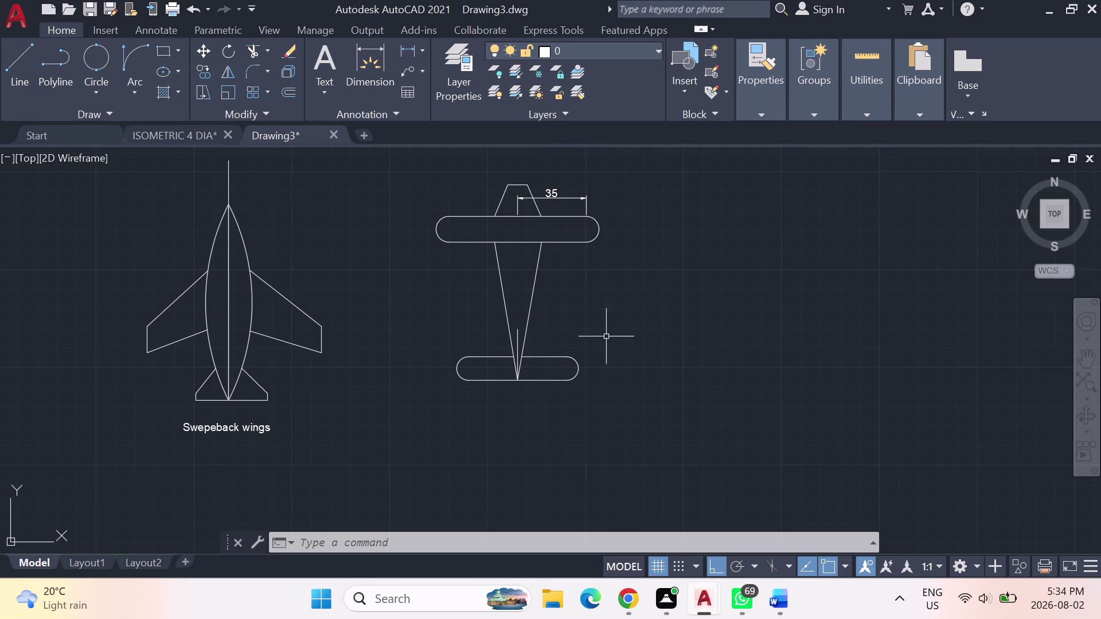
Type the multiline text 'Straight leading and trailing edges' in a box below the second aircraft.
click(322, 48)
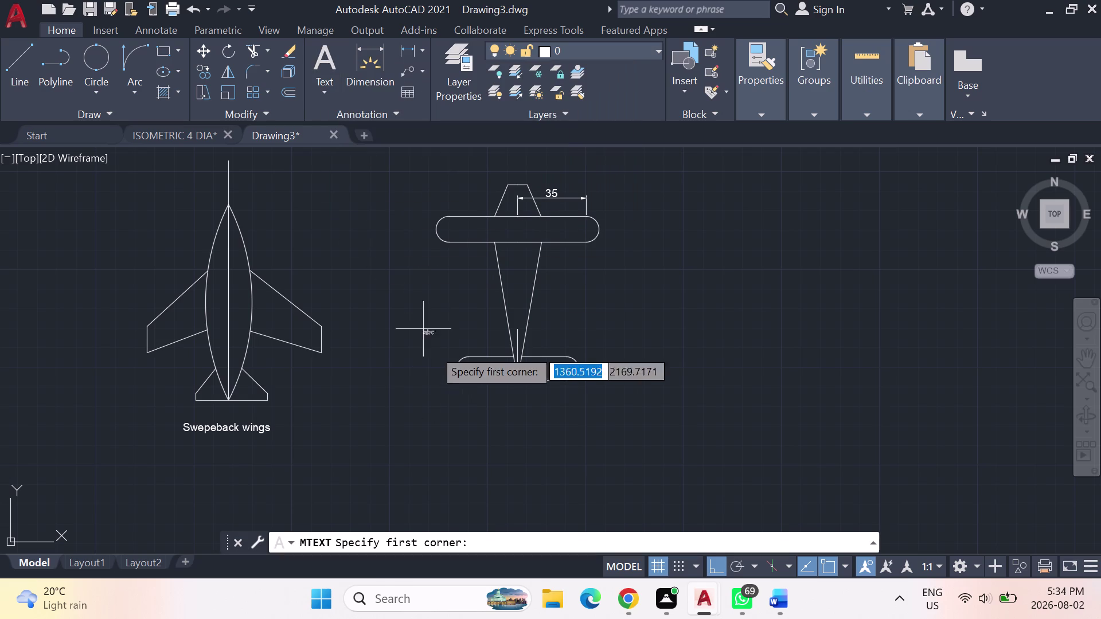
click(448, 398)
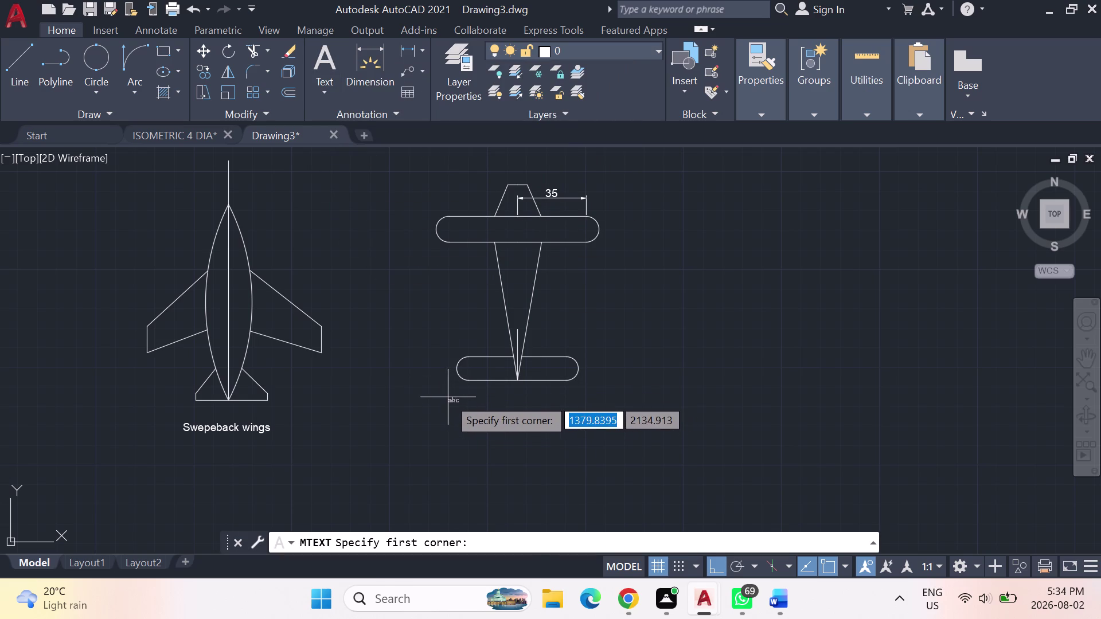
click(605, 438)
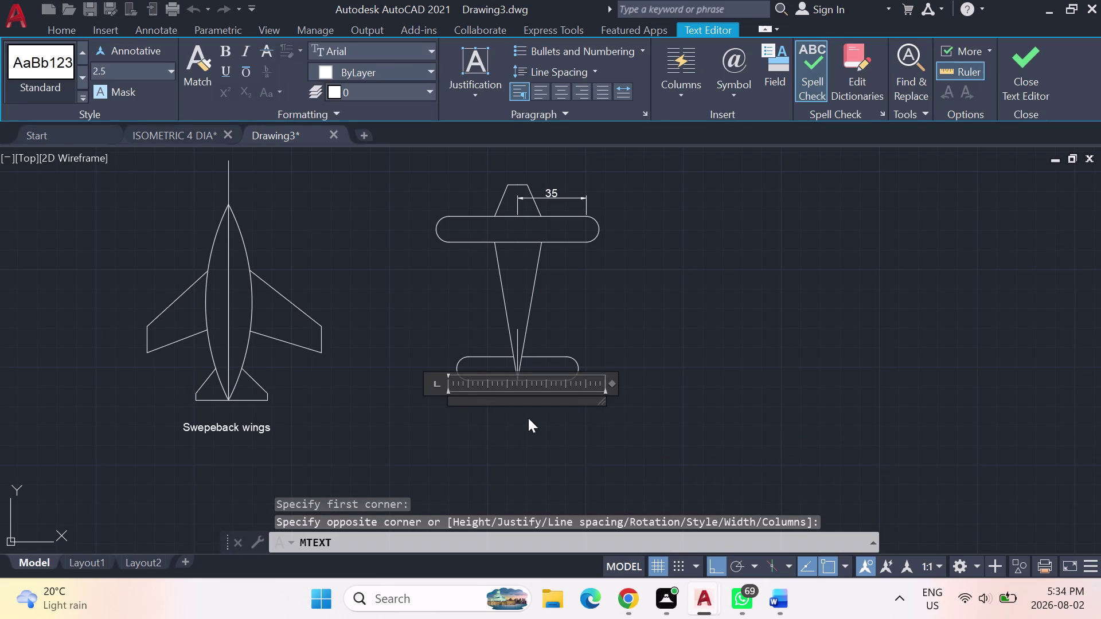
text(trai)
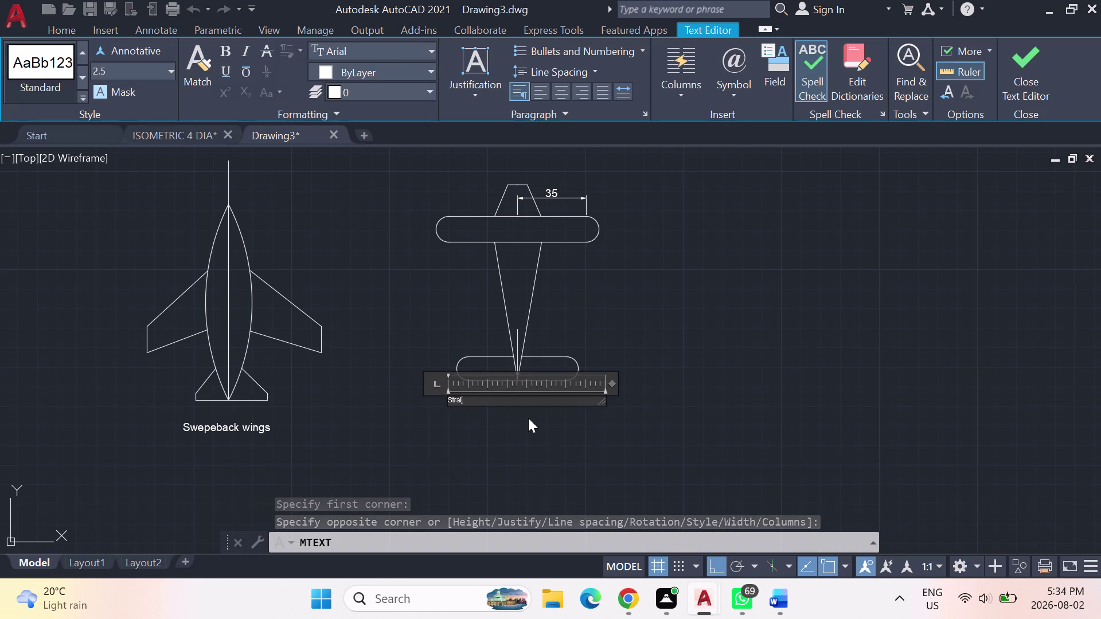
text(ght)
key(space)
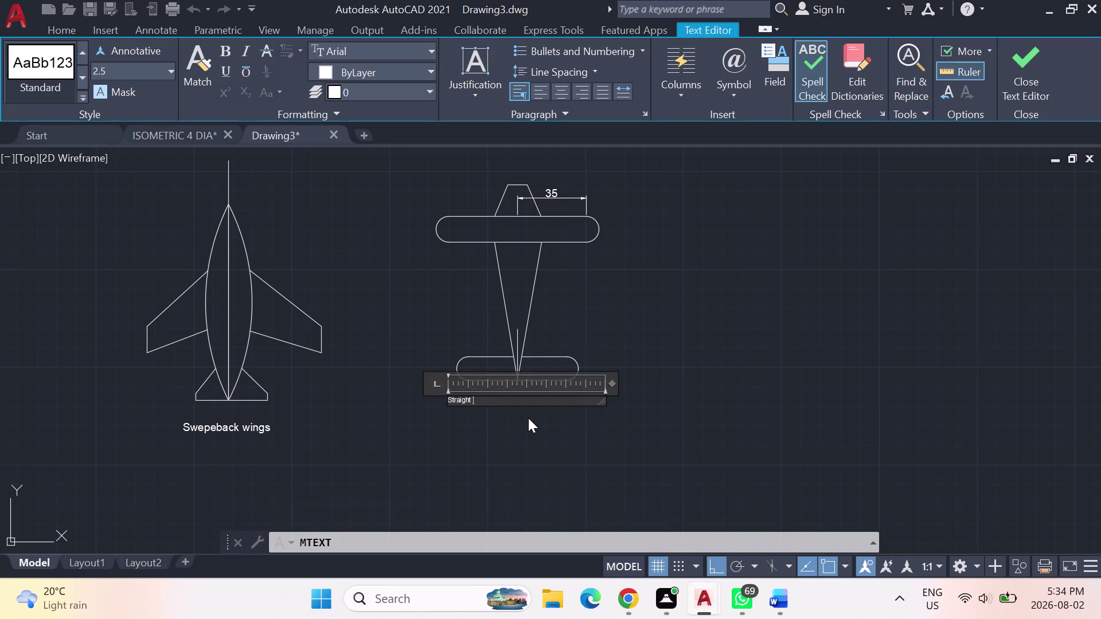
text(ledu)
key(BackSpace)
text(ing)
key(space)
key(BackSpace)
key(BackSpace)
key(BackSpace)
key(BackSpace)
key(BackSpace)
text(ading a)
text(nd)
key(space)
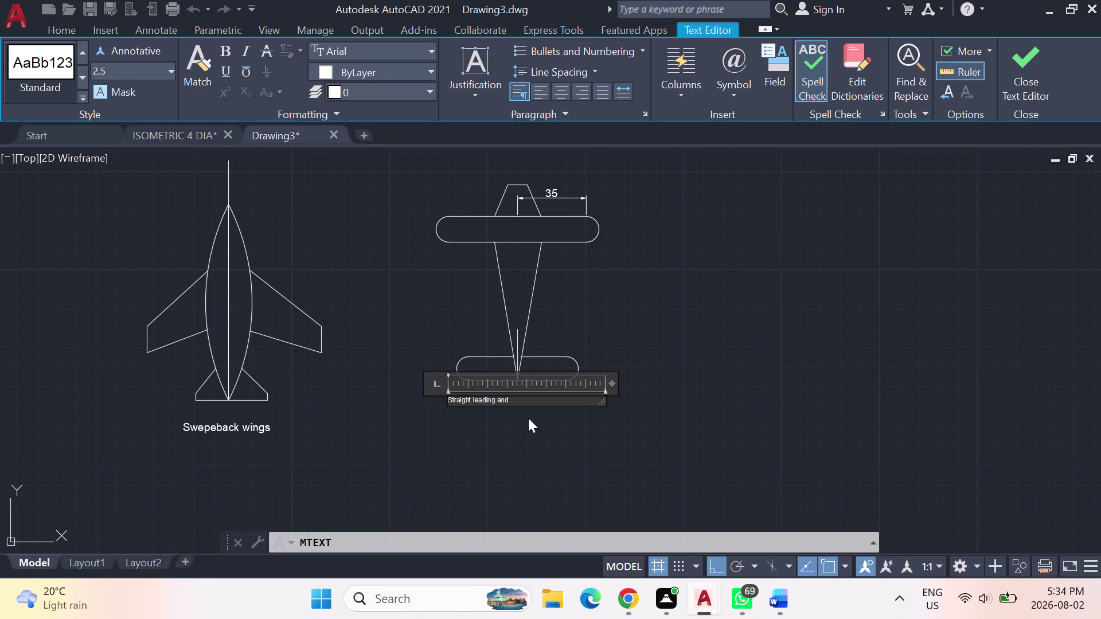
text(traili)
text(ng edge)
text(s)
key(Return)
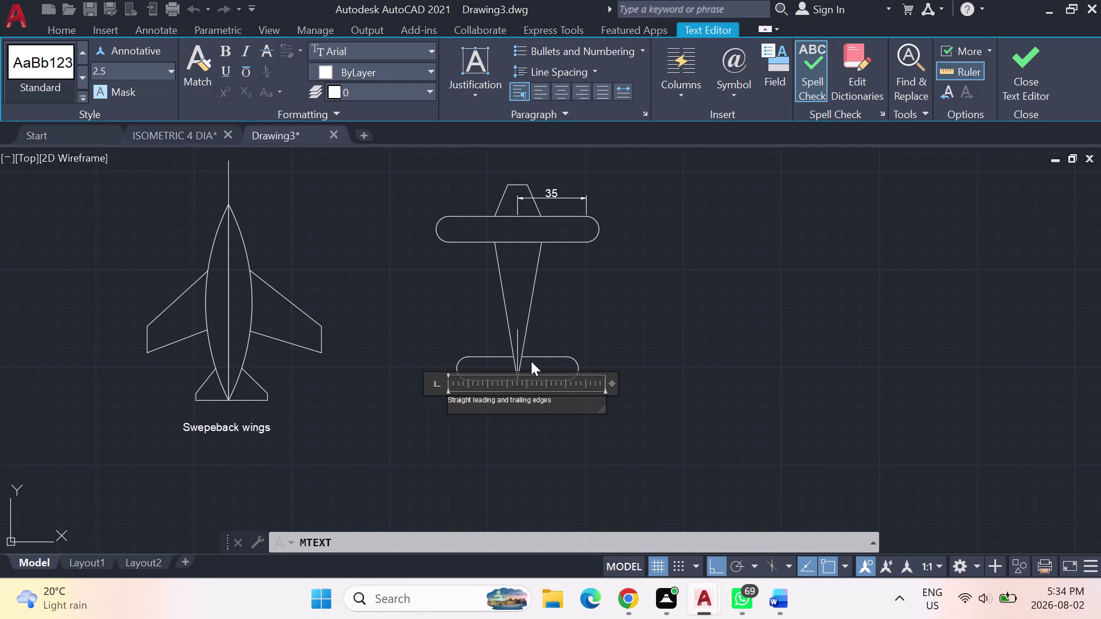
click(734, 404)
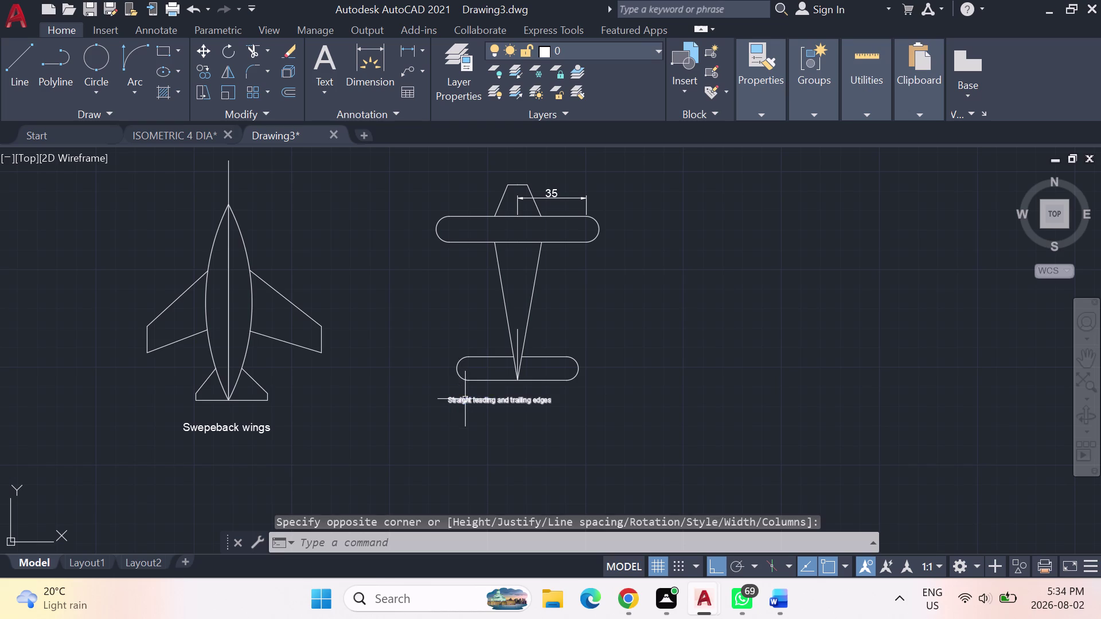
Set the new label's text height to 4 in the Properties palette.
click(465, 399)
right_click(465, 399)
click(698, 296)
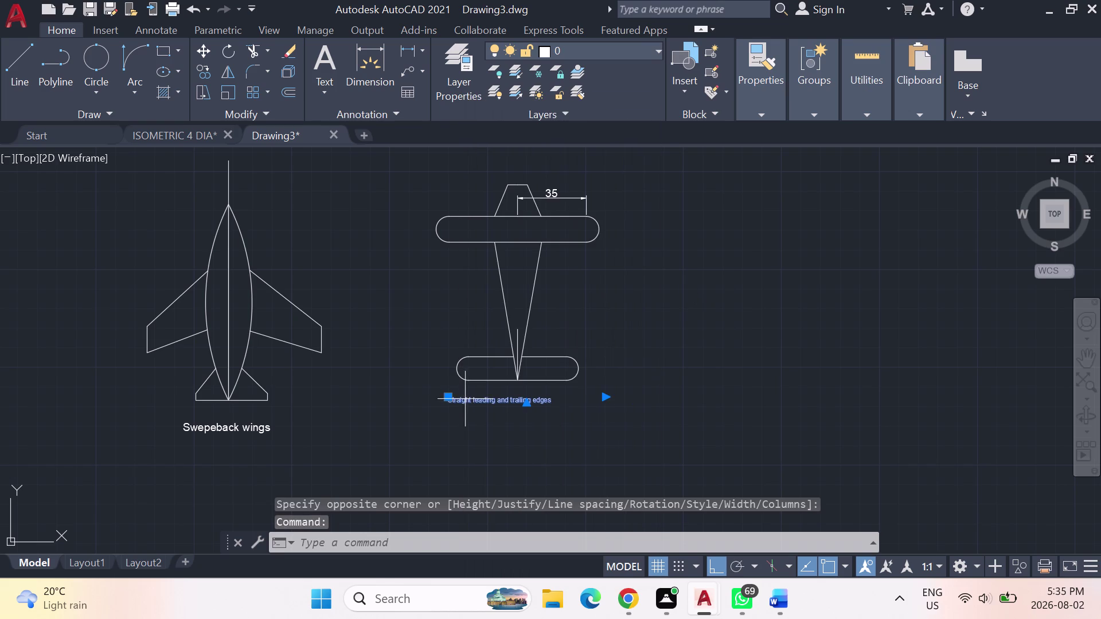
text(mo)
key(Return)
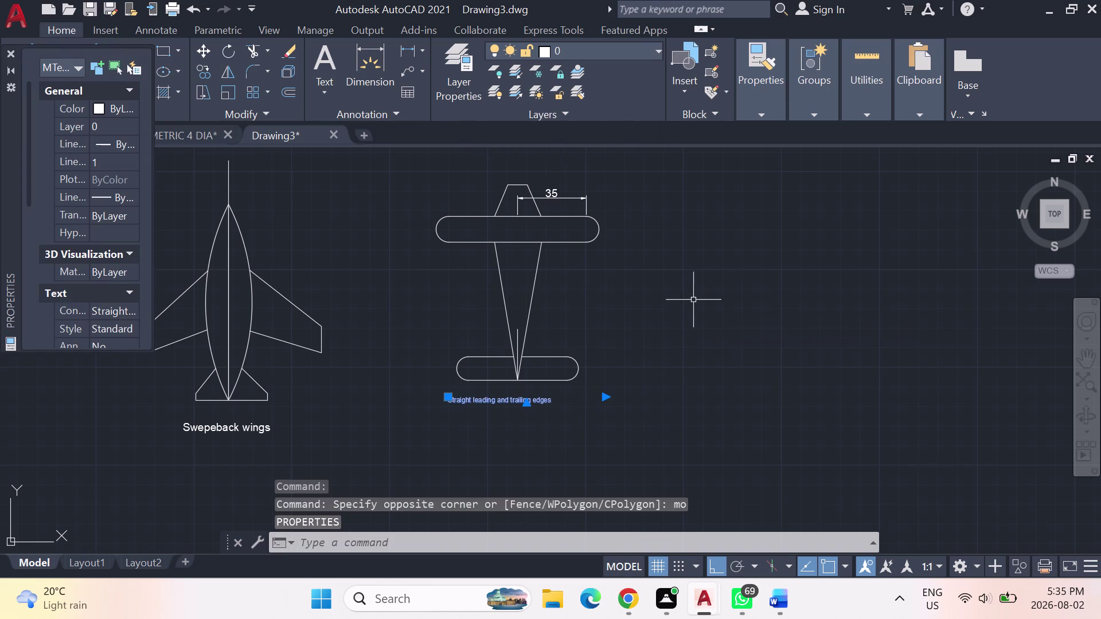
scroll(down, 3)
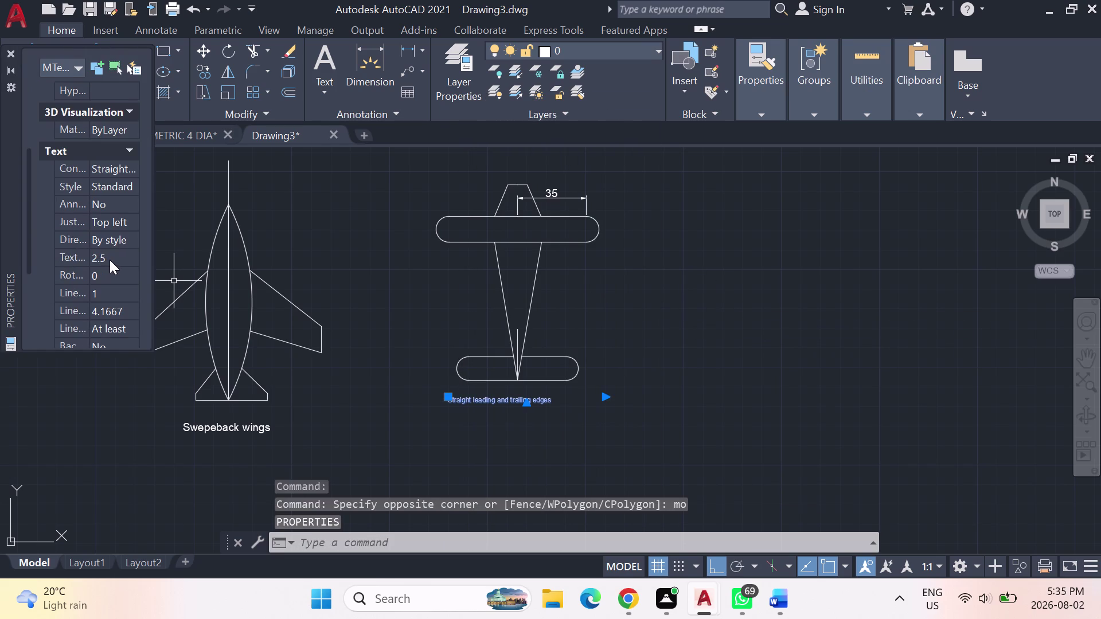
click(109, 259)
key(4)
key(Return)
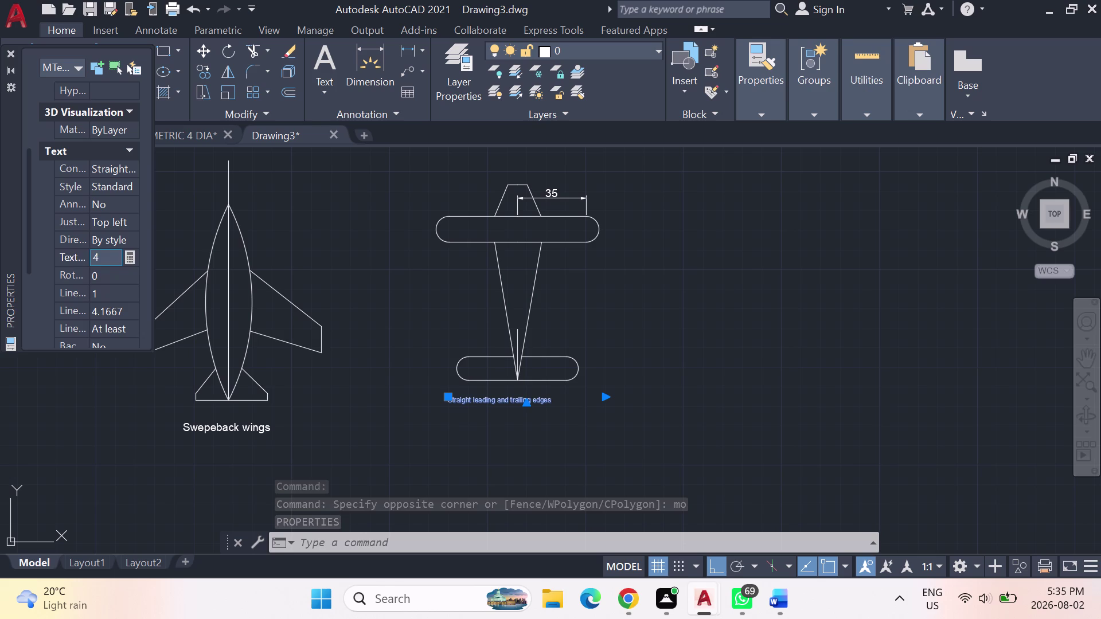
click(716, 344)
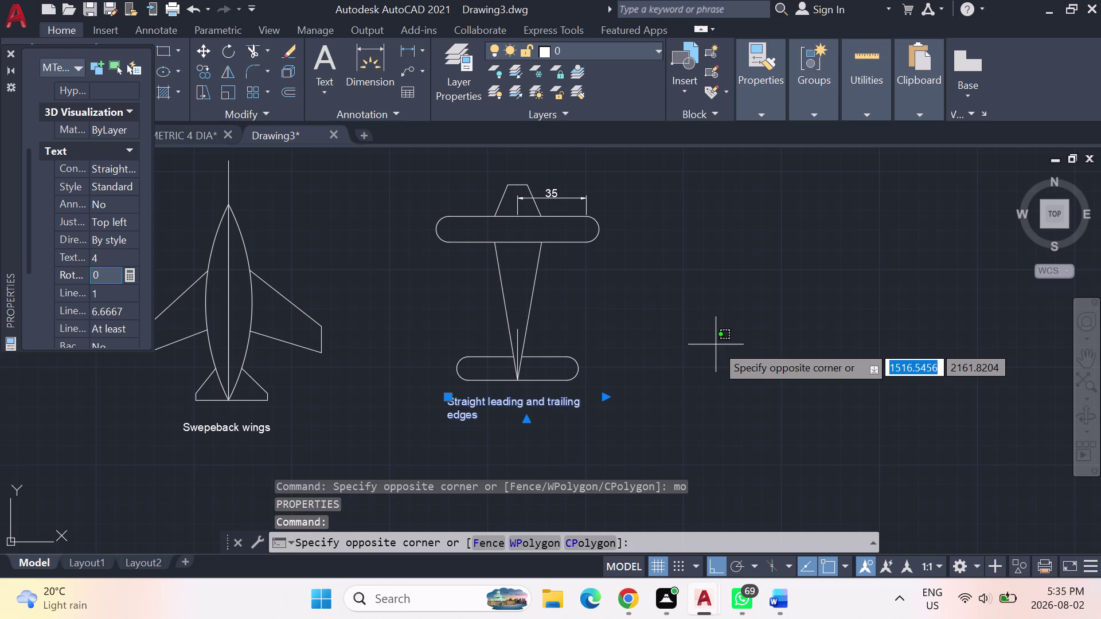
key(Escape)
key(Escape)
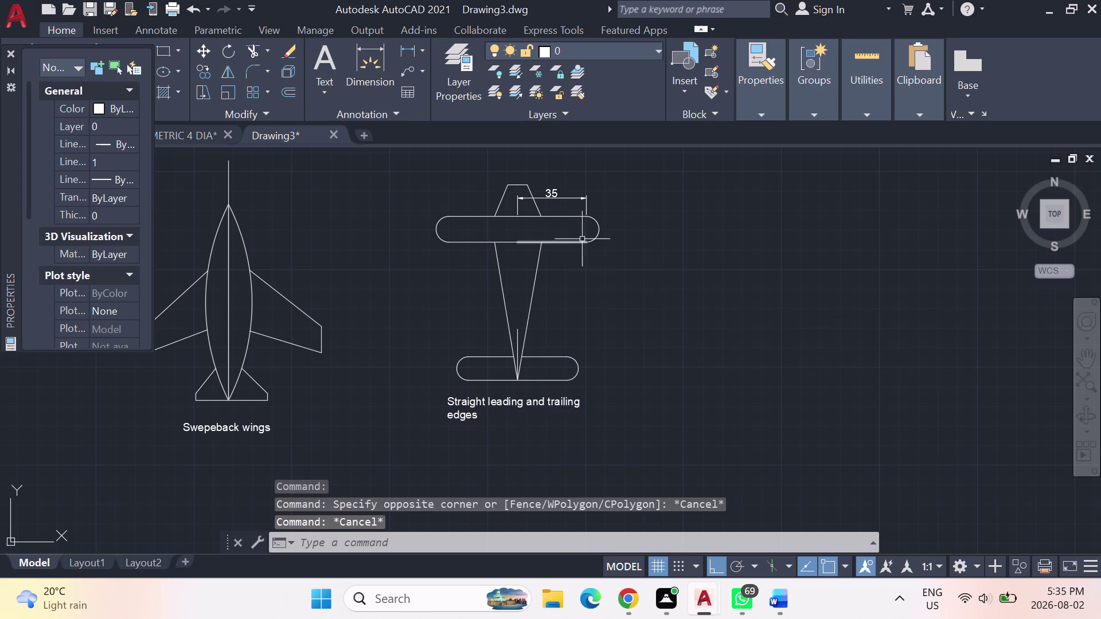
Delete the 35 dimension from the second aircraft.
click(555, 197)
key(Delete)
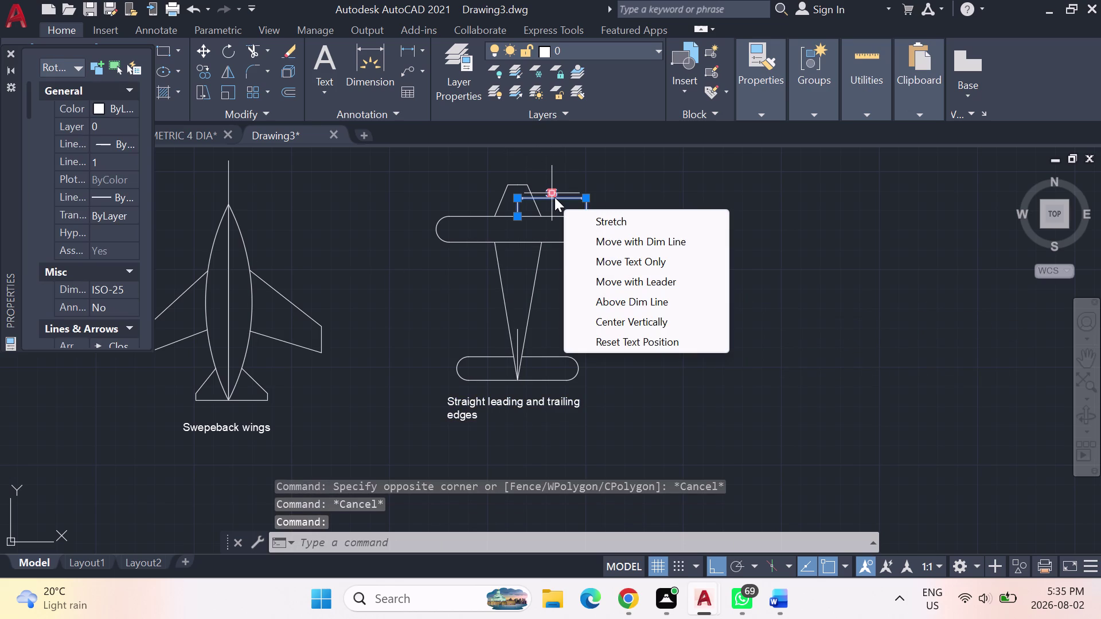
key(Delete)
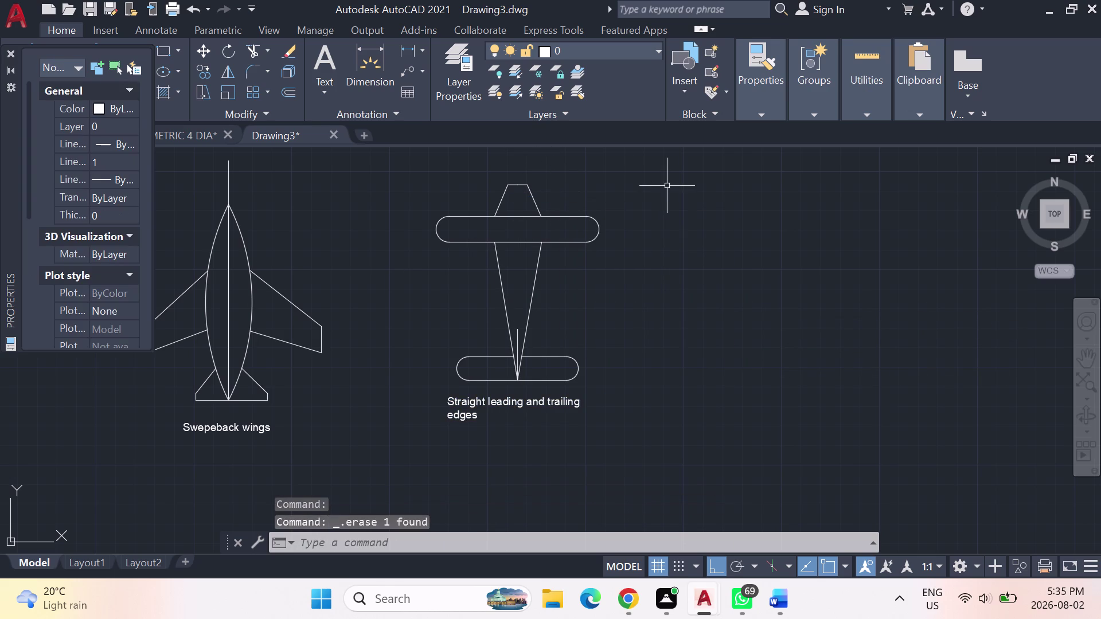
Pan the drawing to make room on the right, hide the Properties palette and start a line.
middle_drag(705, 304, 701, 304)
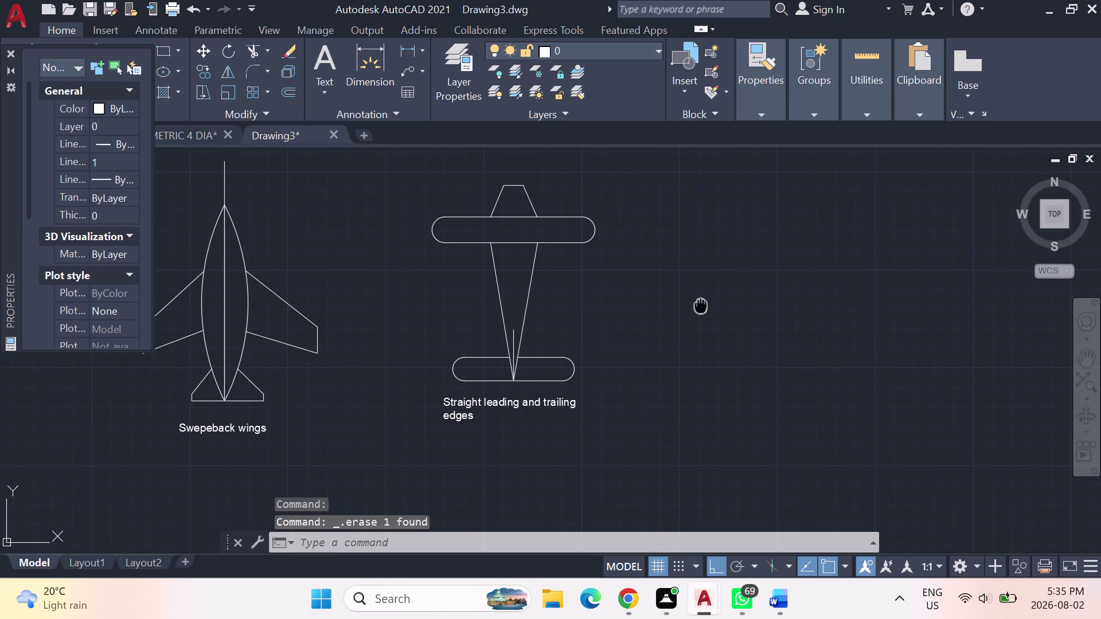
middle_drag(701, 305, 682, 311)
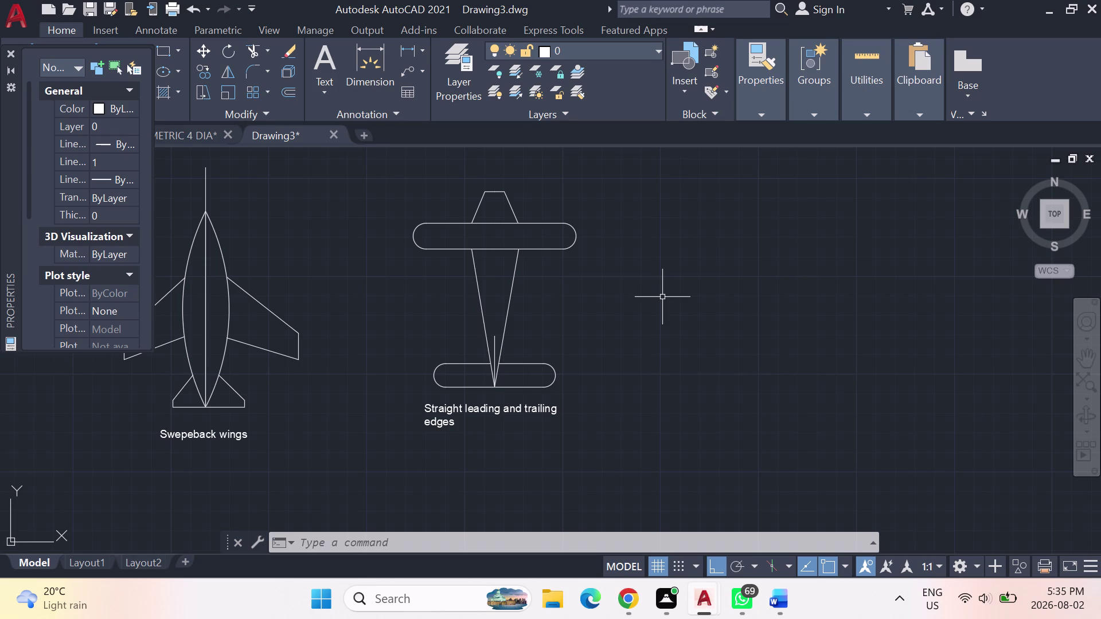
middle_drag(701, 323, 640, 326)
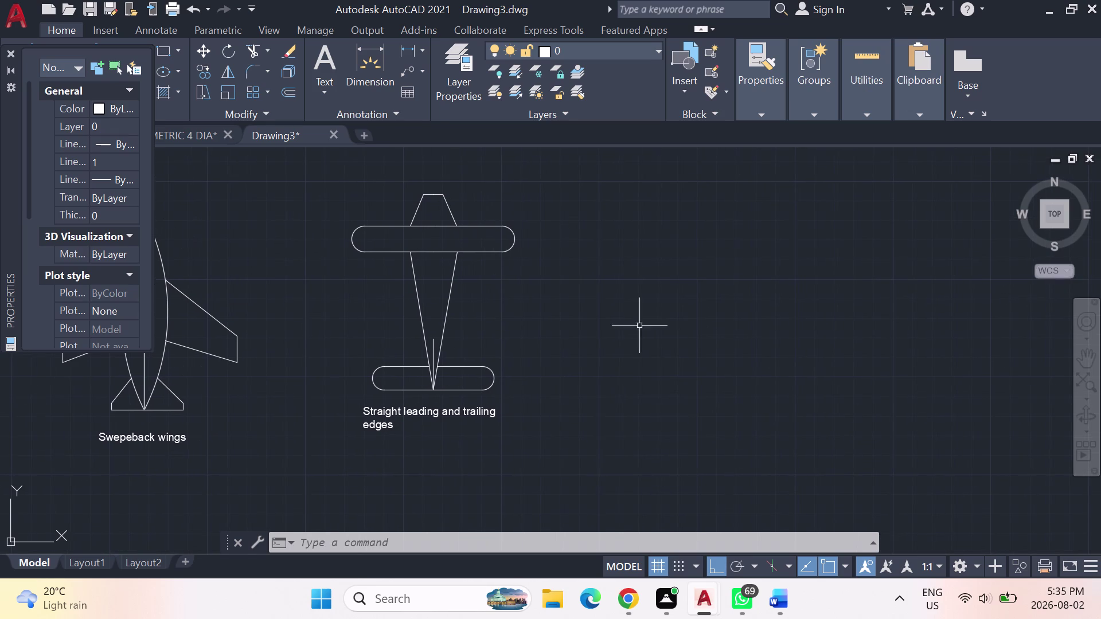
click(7, 51)
click(29, 59)
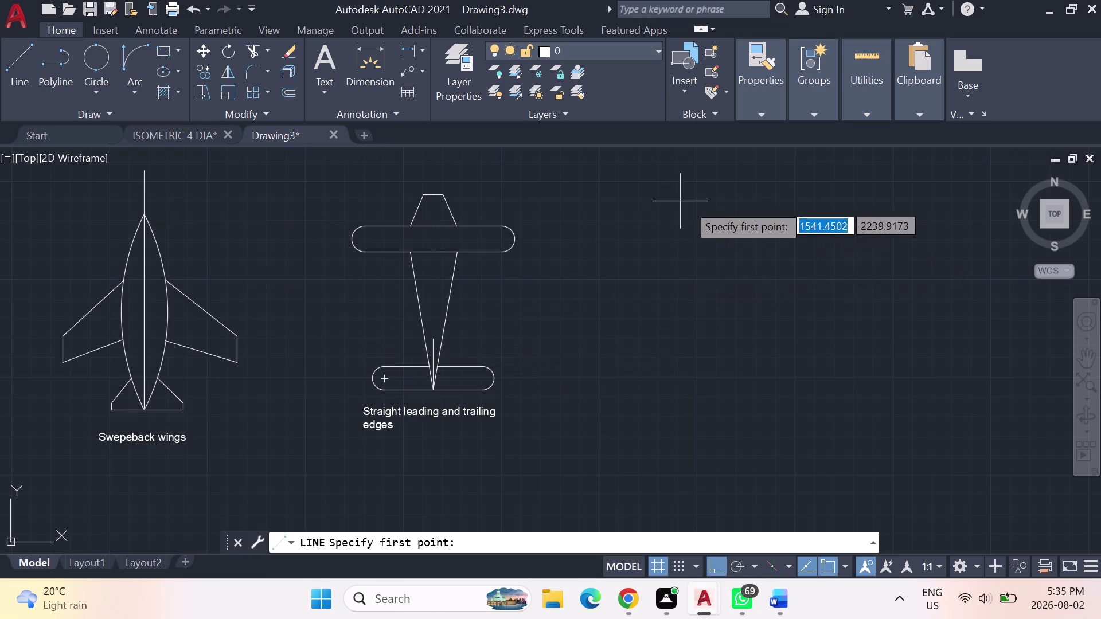
scroll(down, 3)
middle_drag(707, 243, 507, 294)
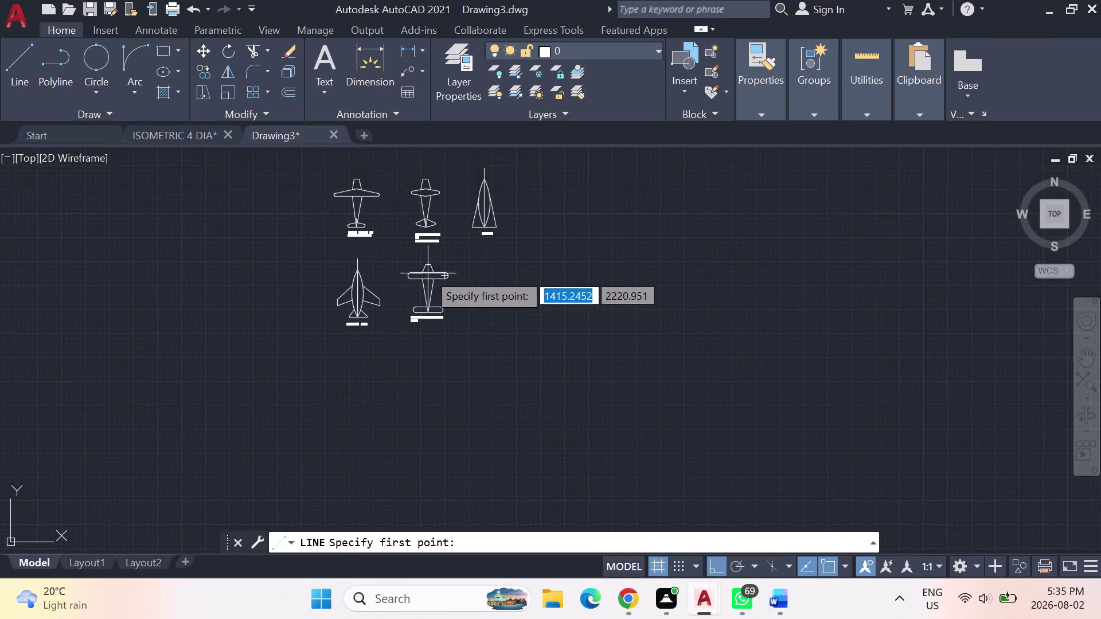
scroll(up, 3)
scroll(up, 3)
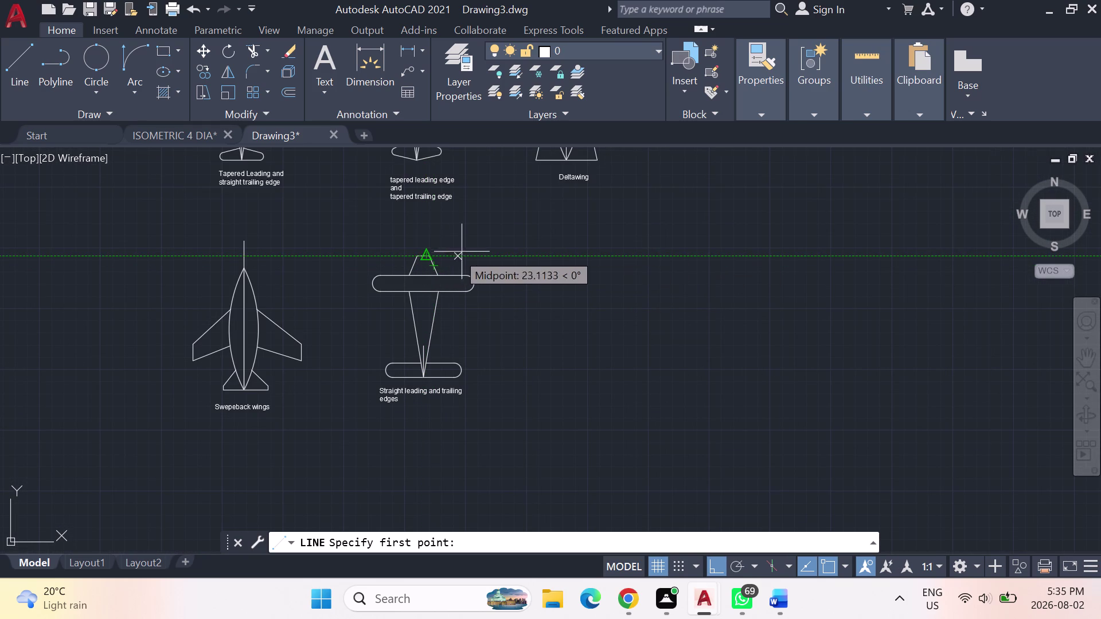
Draw connected lines 100 down, 50 right and 100 up, then close the rectangle.
click(532, 253)
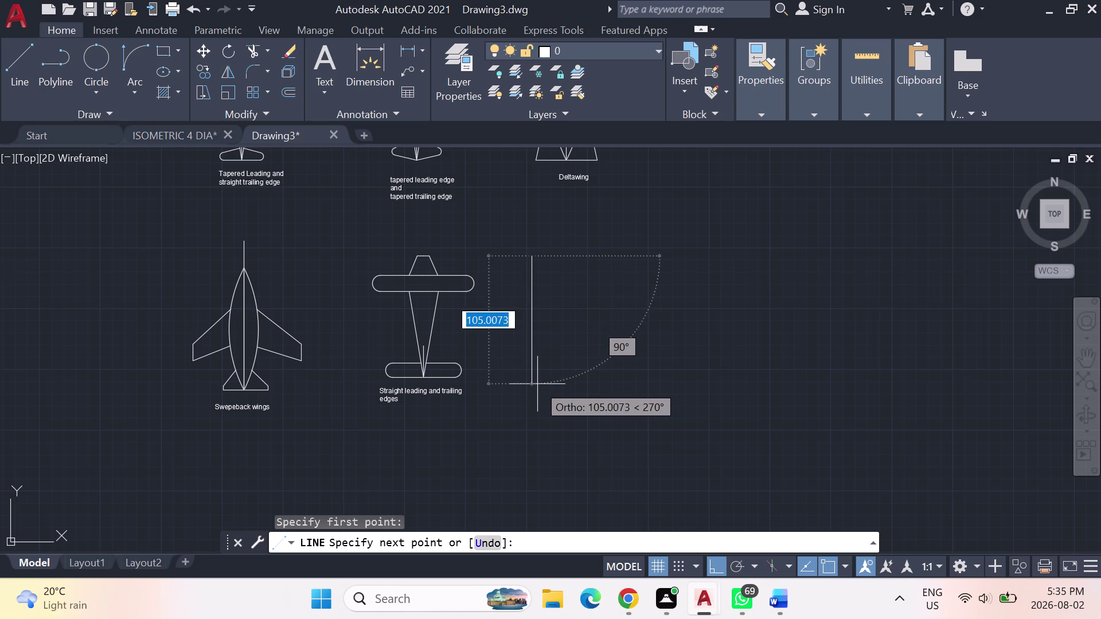
text(100)
key(Return)
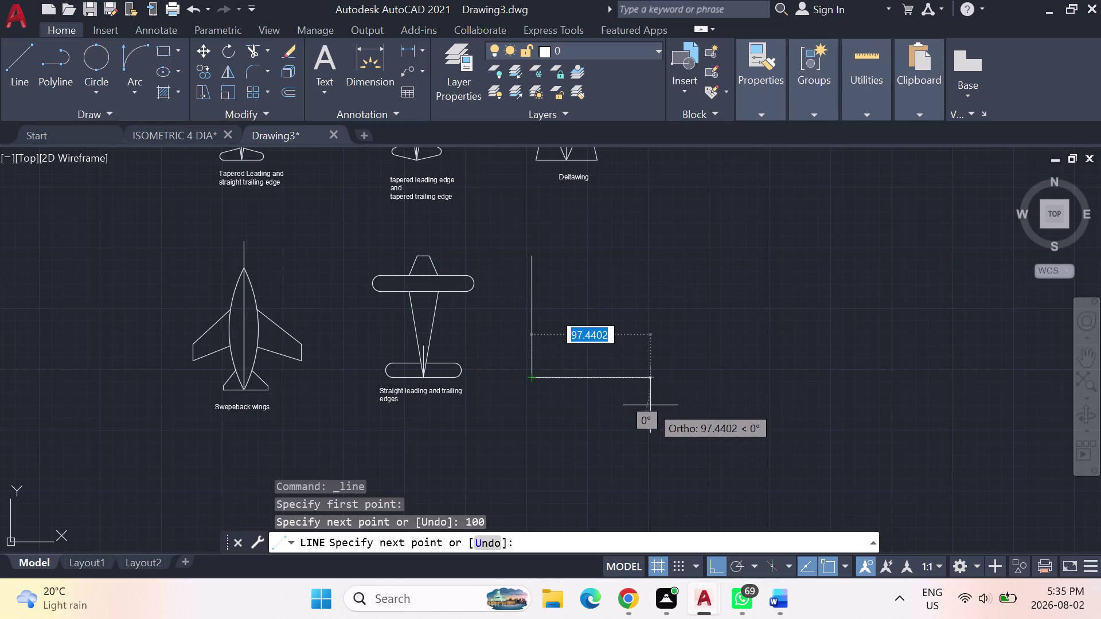
text(50)
key(Return)
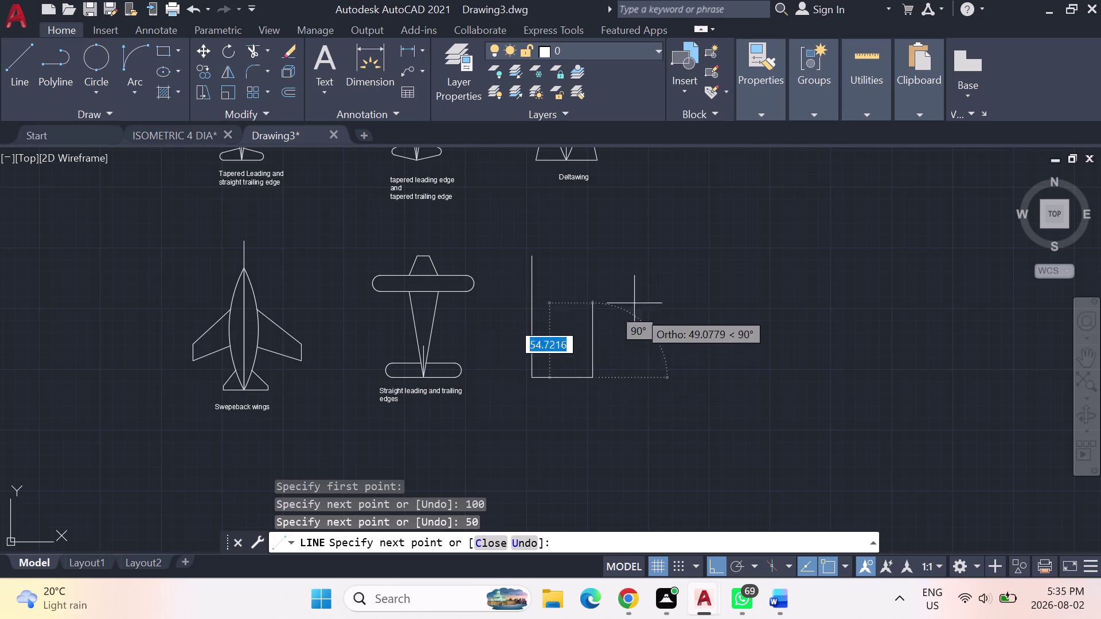
text(1)
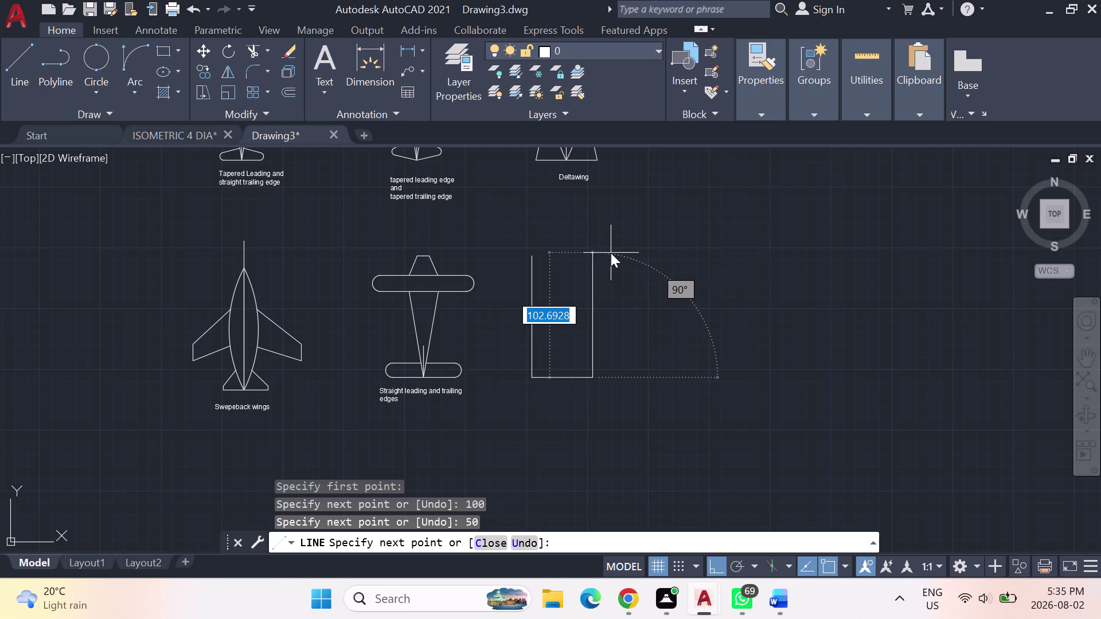
text(00)
key(Return)
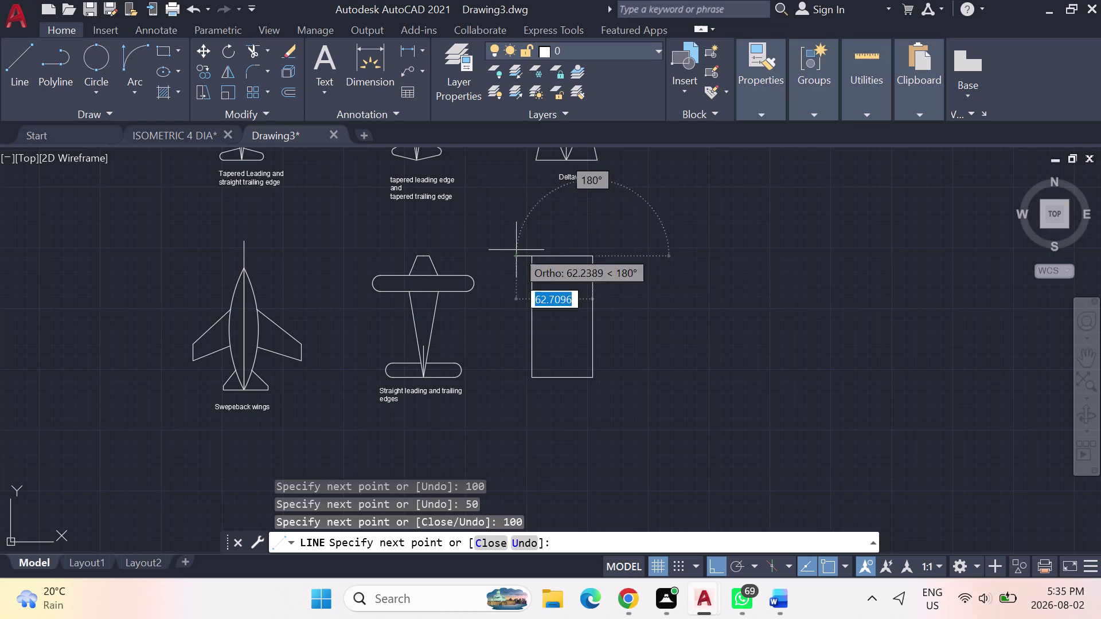
text(59)
key(BackSpace)
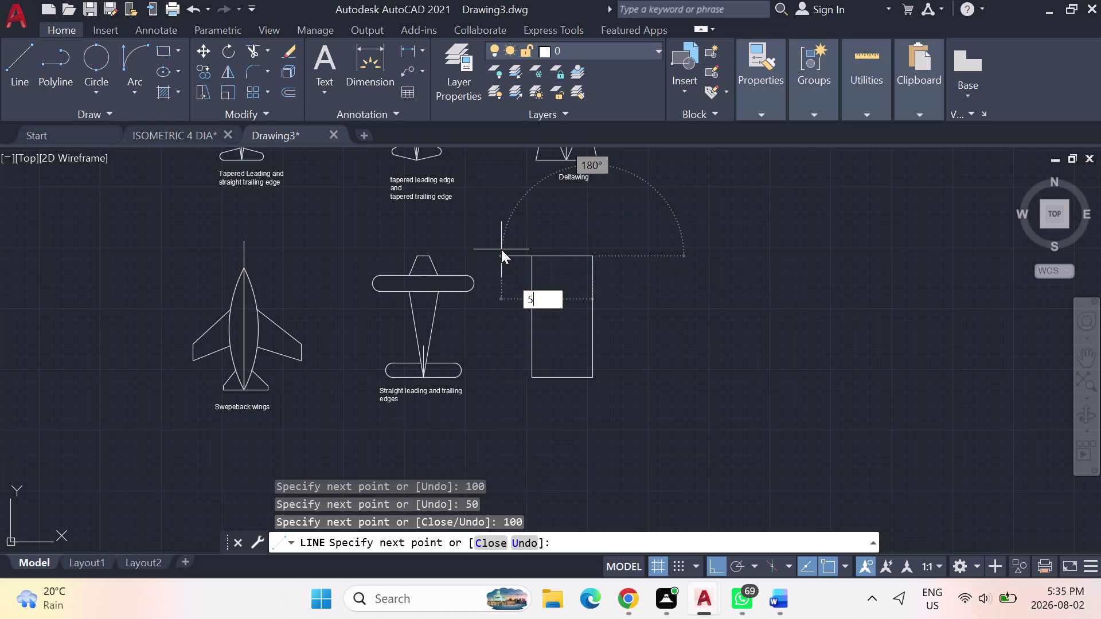
key(0)
key(Return)
key(Escape)
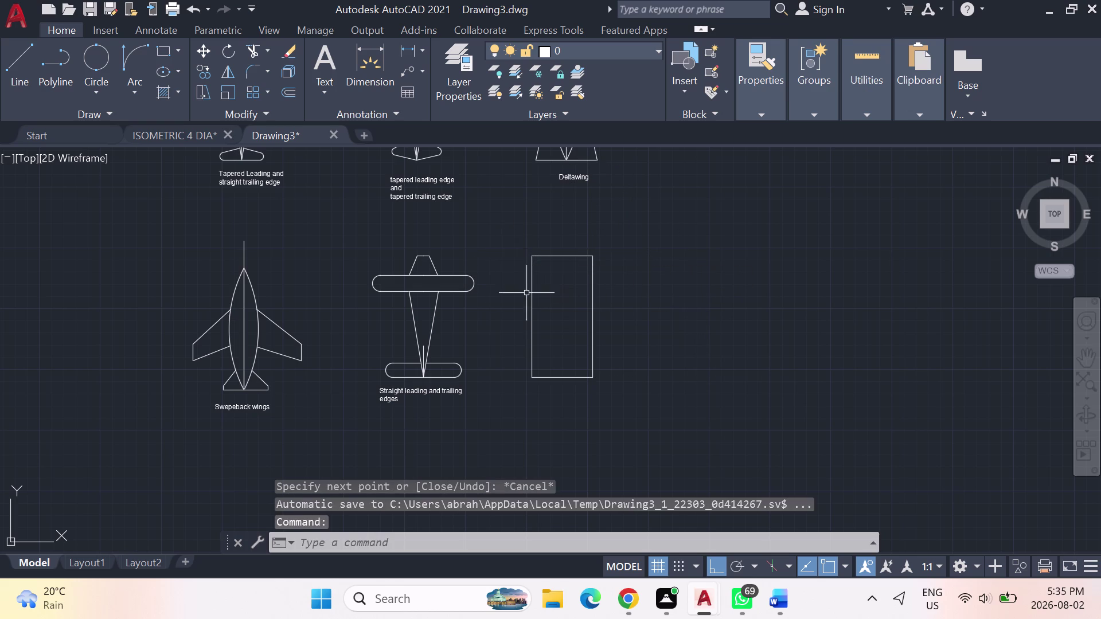
scroll(up, 3)
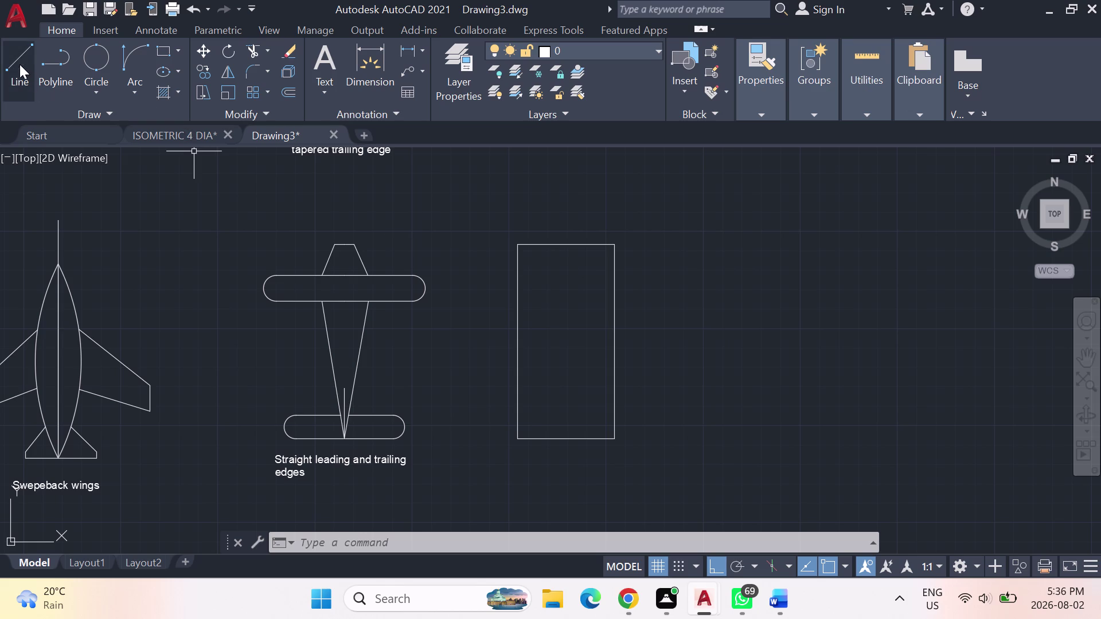
Draw a vertical centre line between the top and bottom edge midpoints.
click(15, 58)
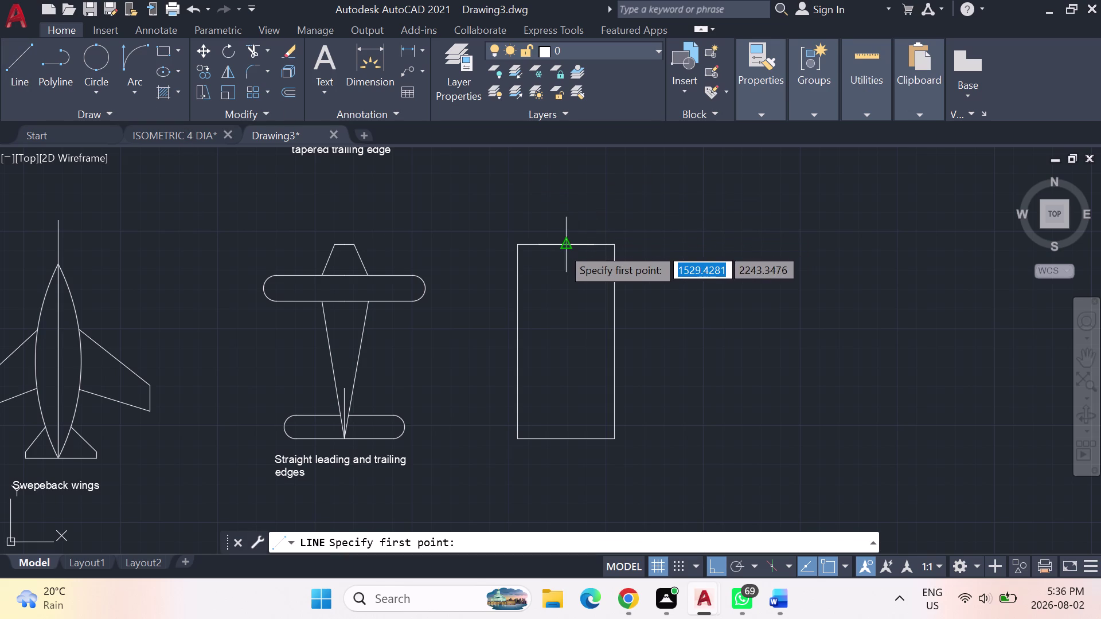
click(562, 247)
click(561, 440)
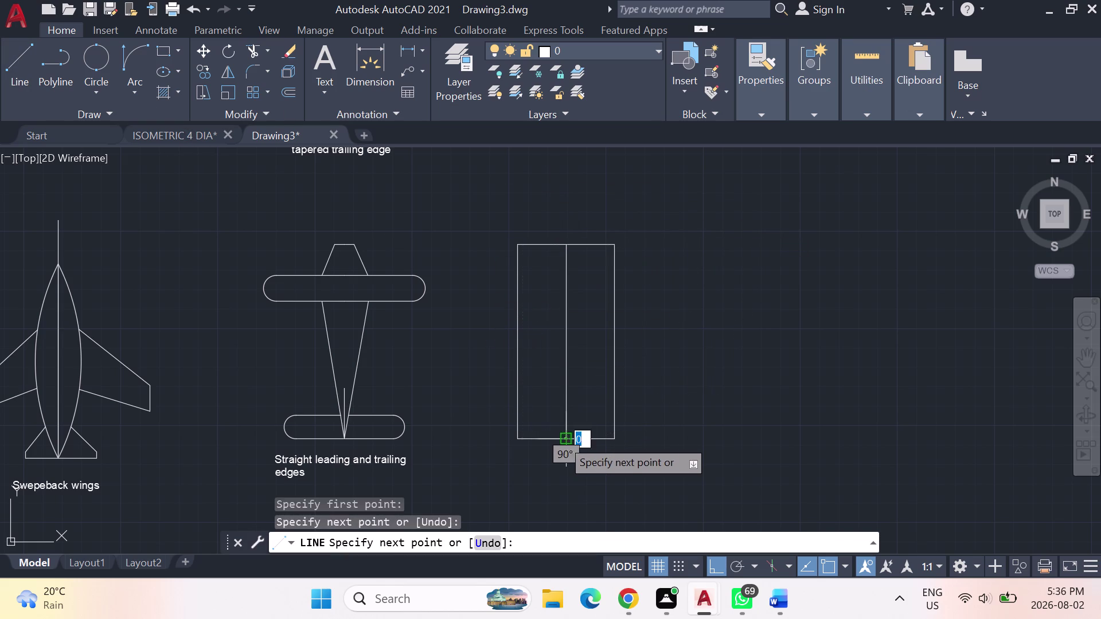
key(Escape)
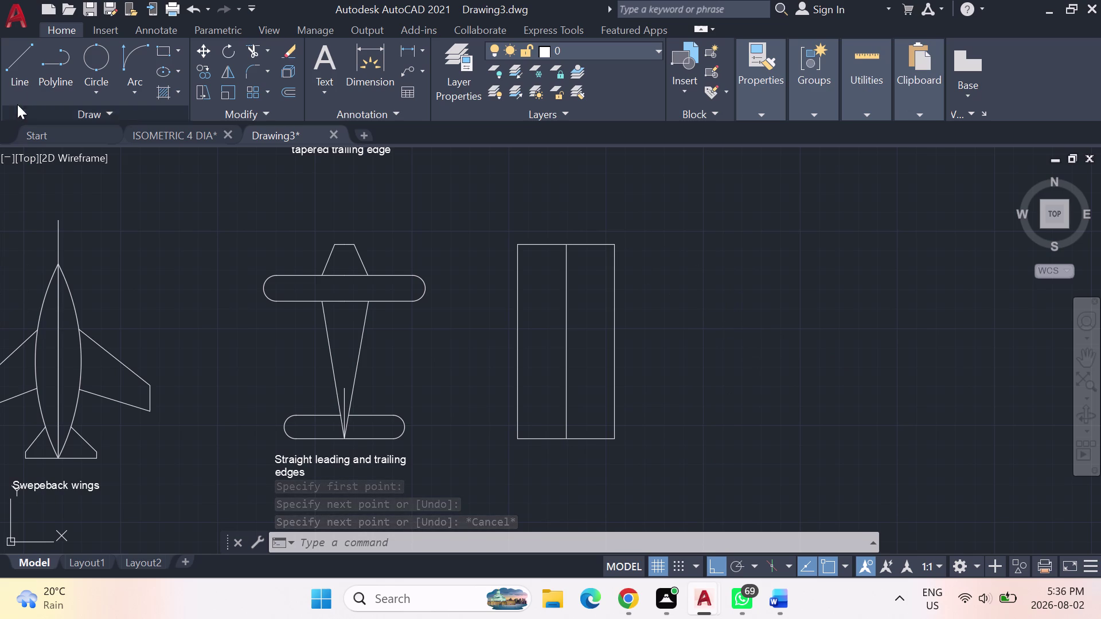
Delete the rectangle's top edge.
click(18, 64)
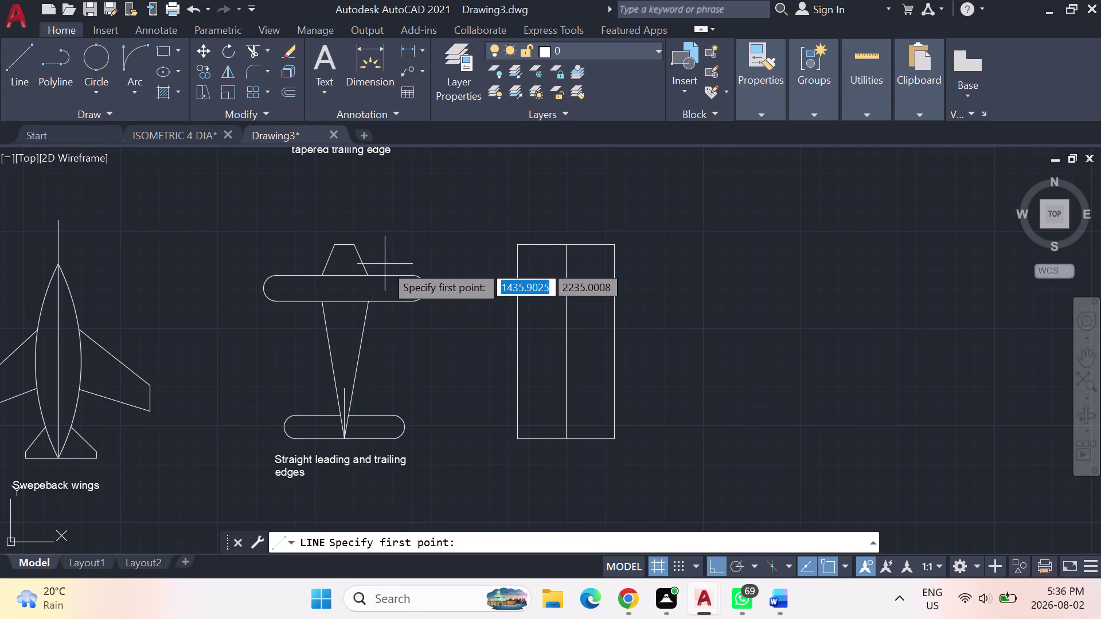
key(Escape)
key(Escape)
key(Escape)
key(Escape)
key(Escape)
click(541, 244)
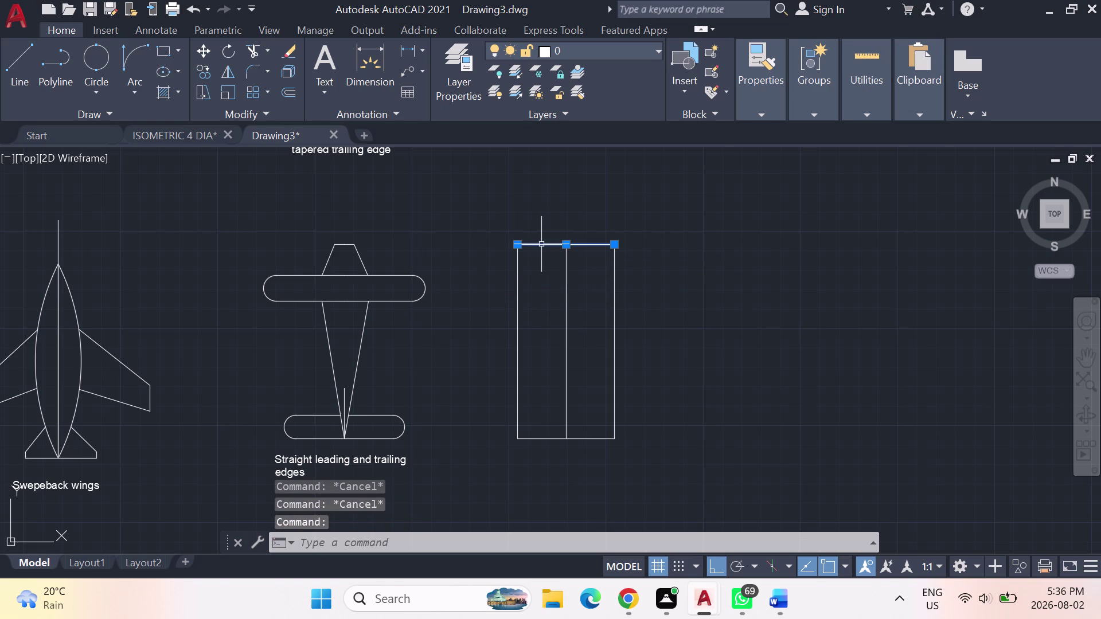
key(Delete)
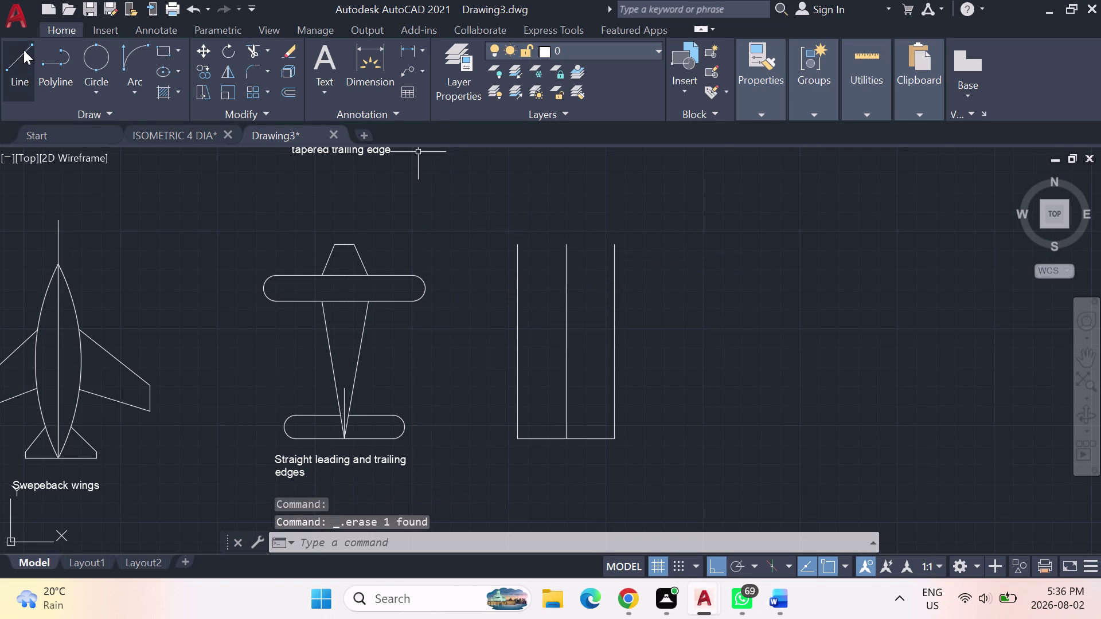
Add 5-unit caps to the right and left at the top of the centre line.
click(22, 47)
click(565, 248)
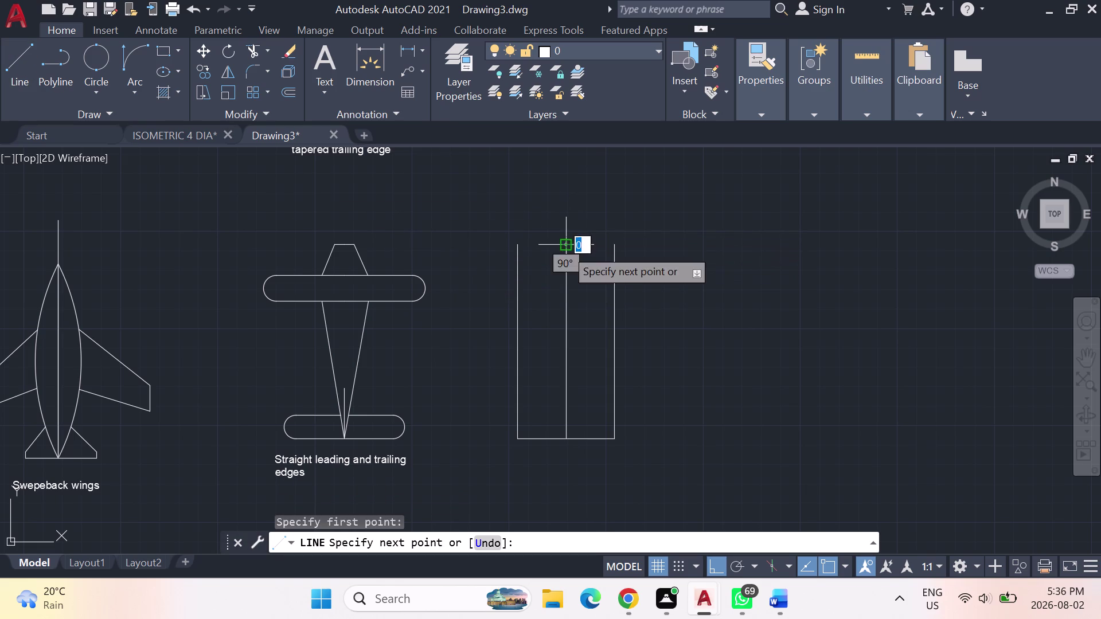
key(5)
key(Return)
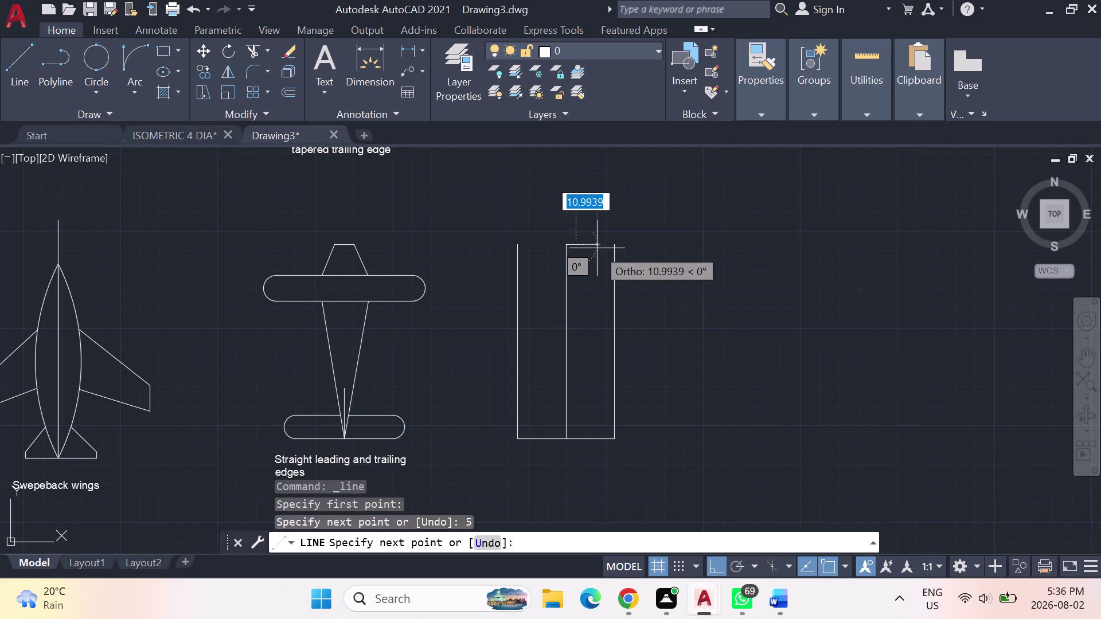
key(Escape)
click(16, 68)
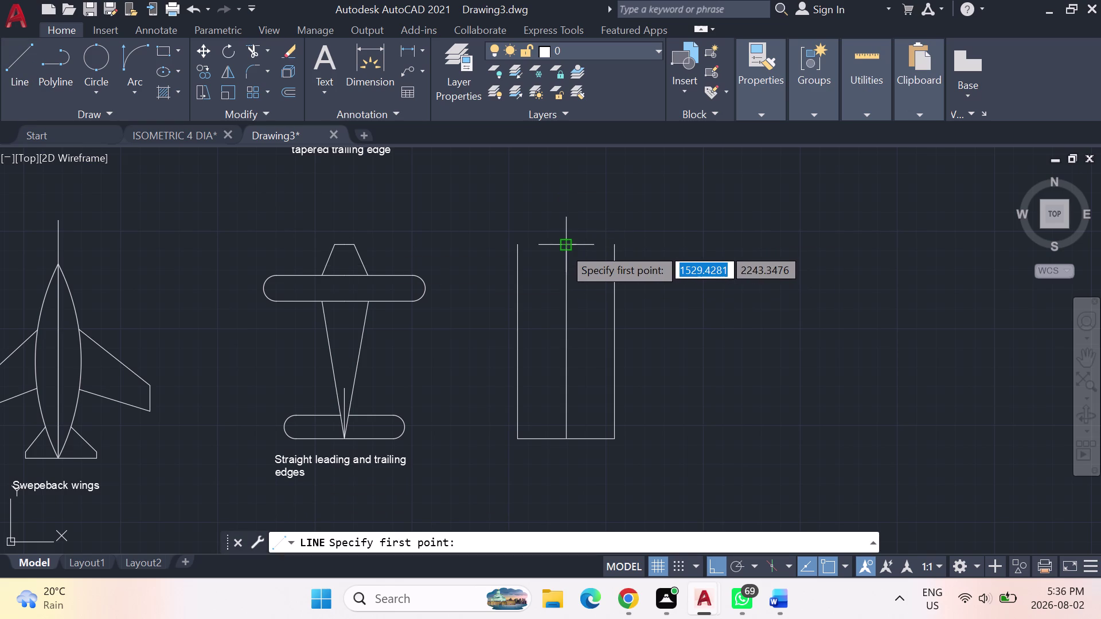
click(563, 247)
key(5)
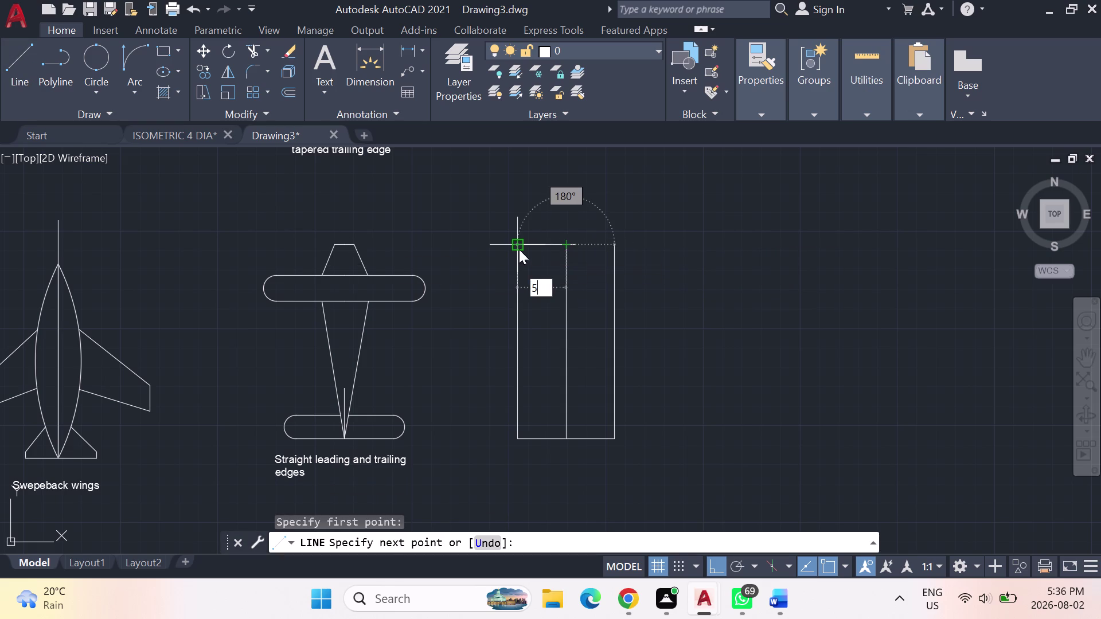
key(Return)
key(Escape)
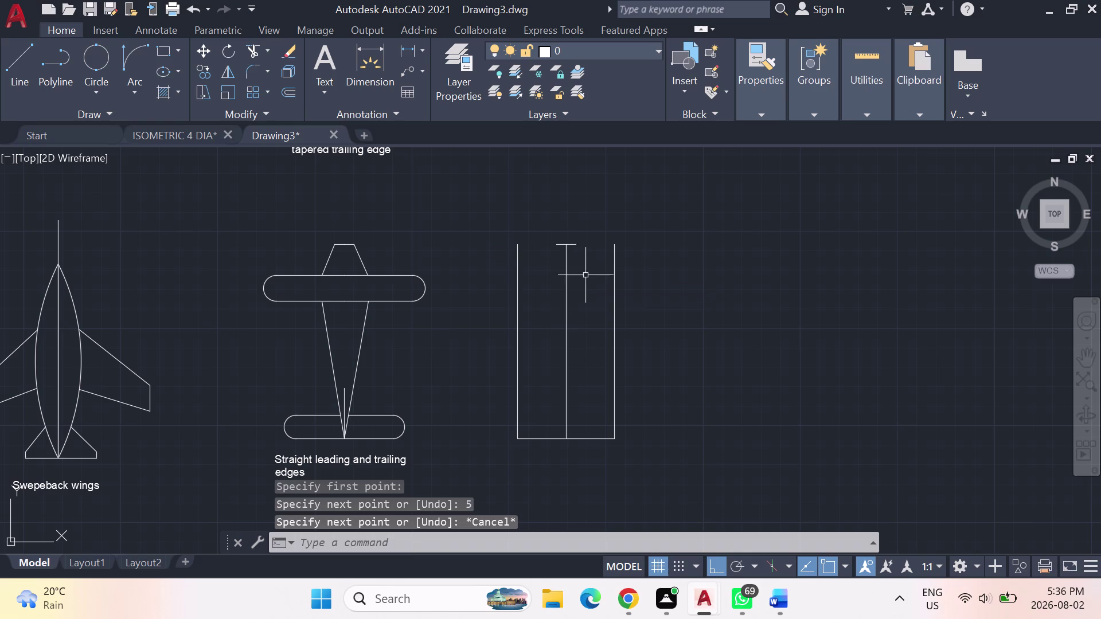
scroll(up, 3)
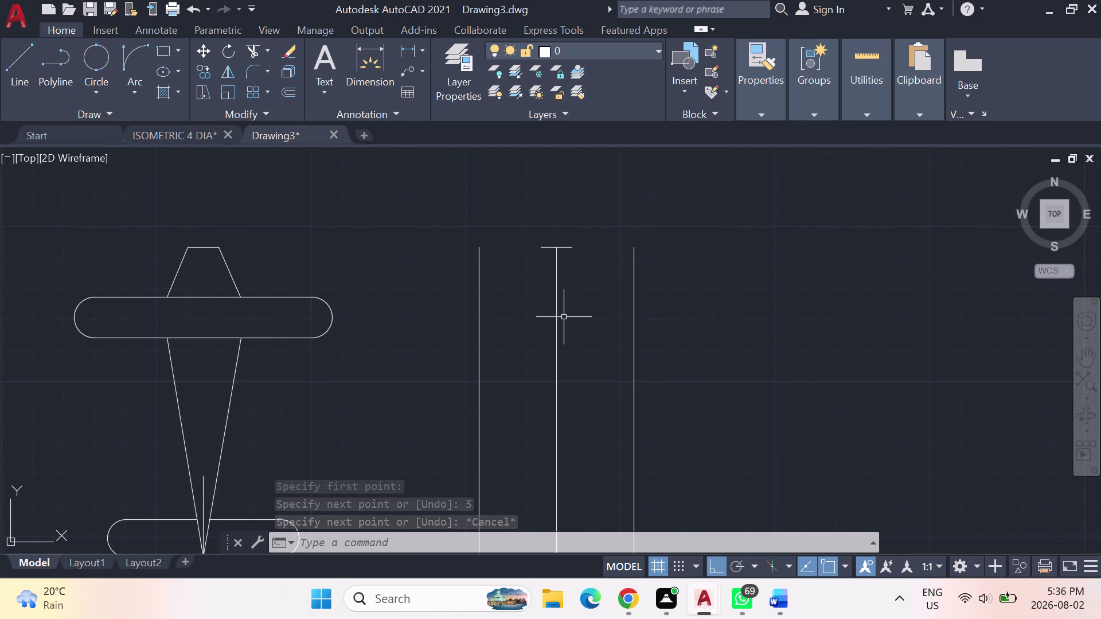
Draw a 25-unit horizontal line from the centre line to the right edge.
click(28, 62)
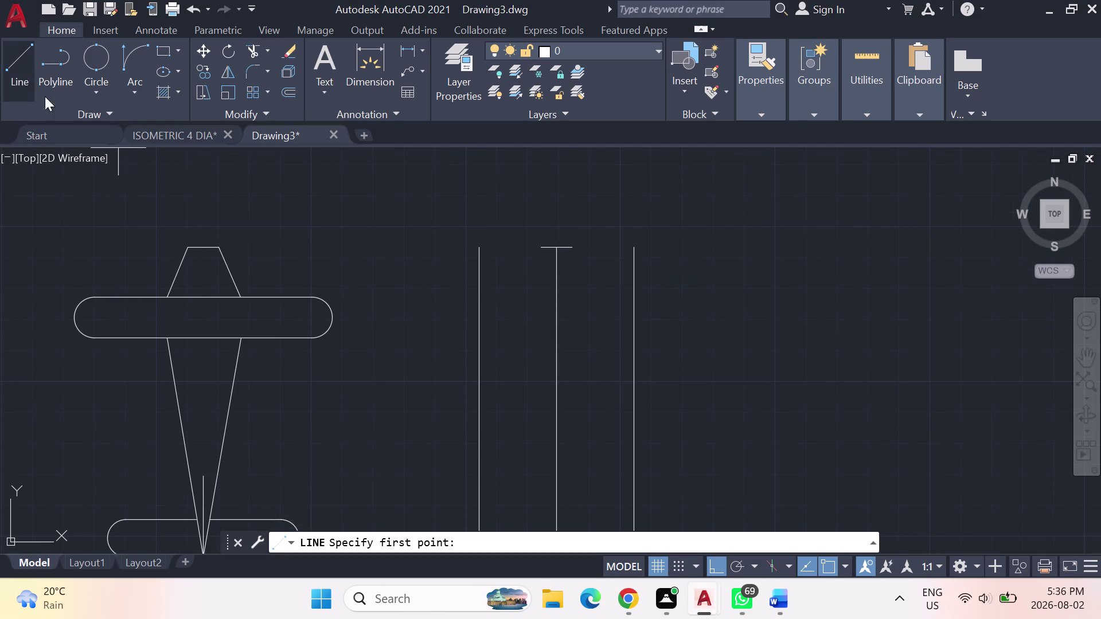
click(557, 302)
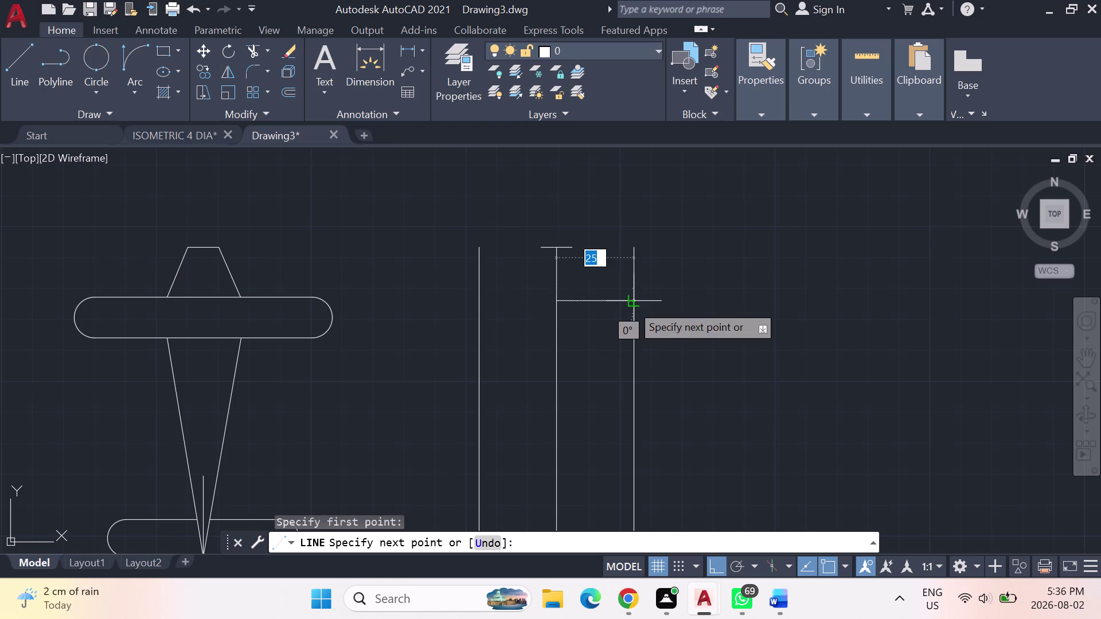
click(631, 304)
key(Escape)
click(23, 64)
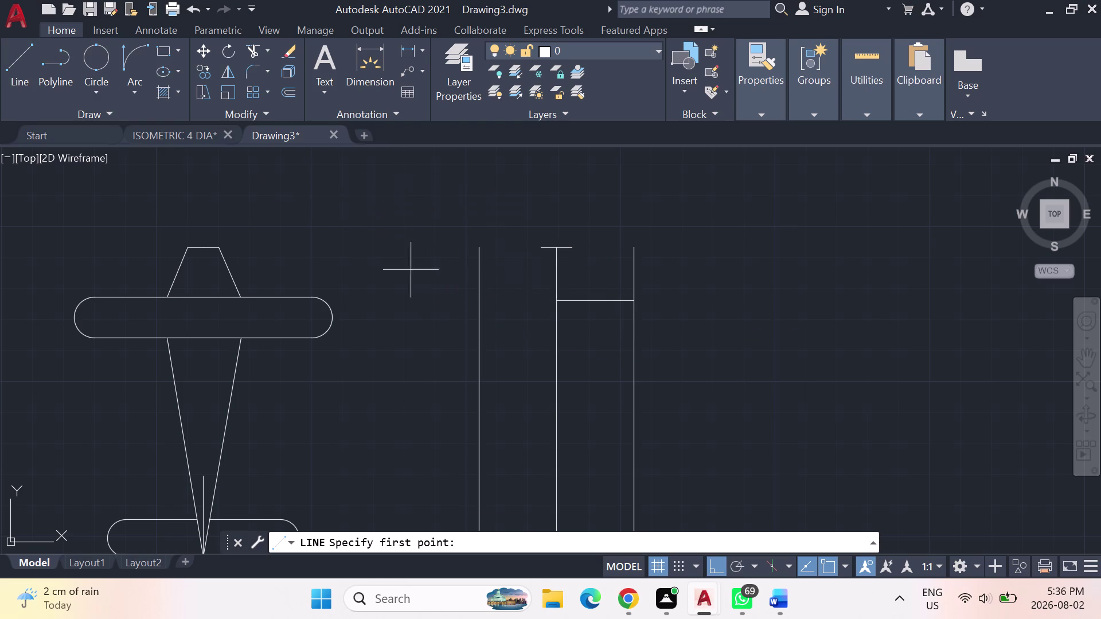
click(557, 304)
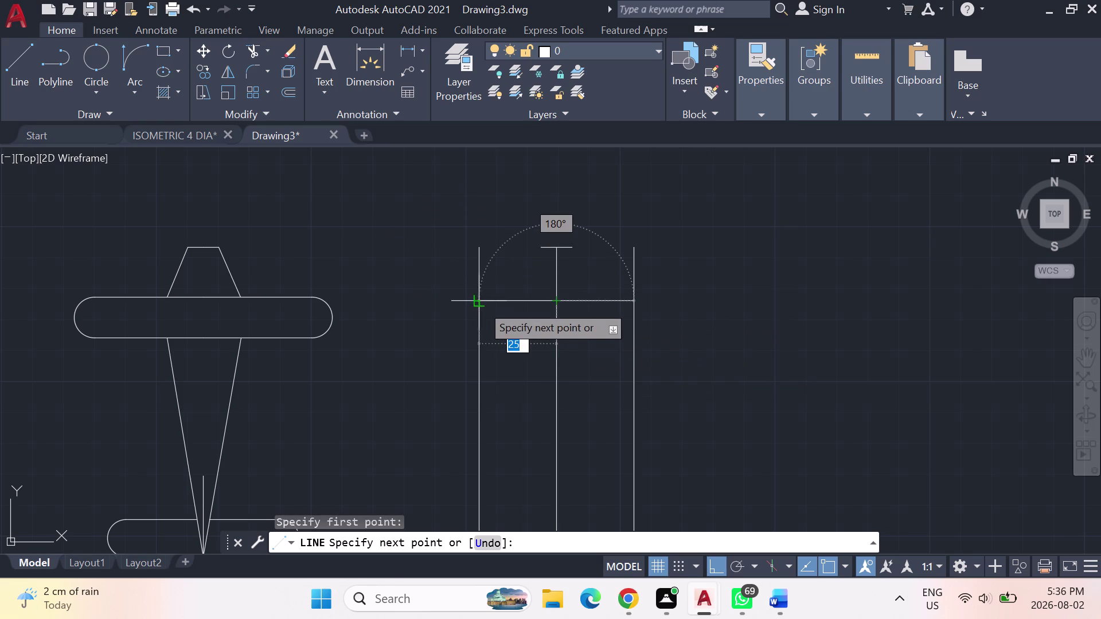
Draw the upper crossbar's 25-unit left half and a lower 25-unit line to the right.
click(481, 305)
key(Escape)
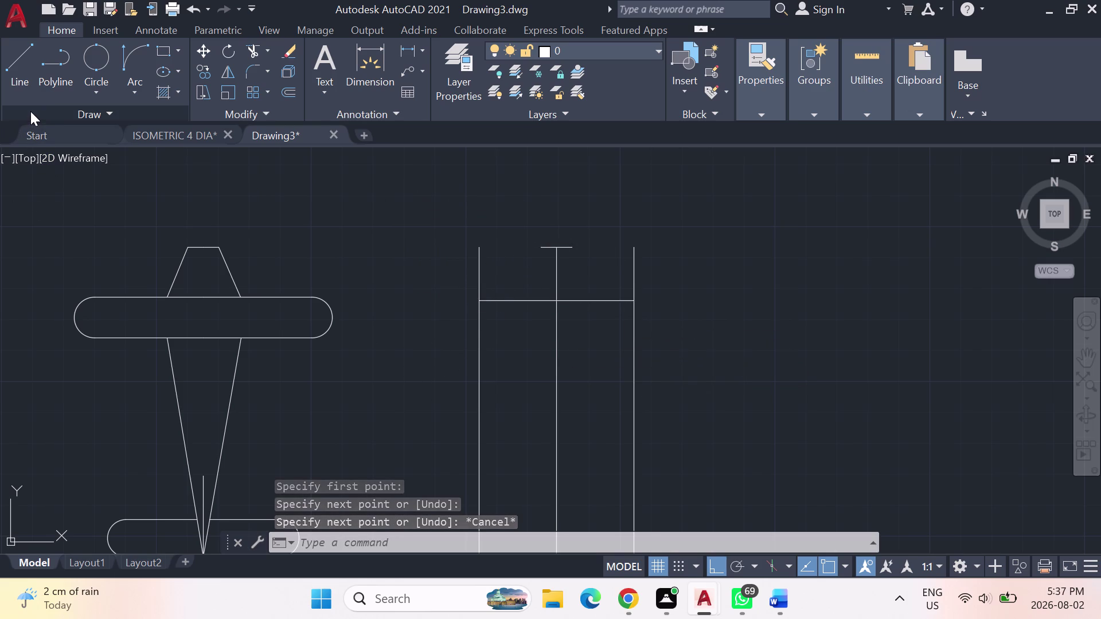
click(22, 66)
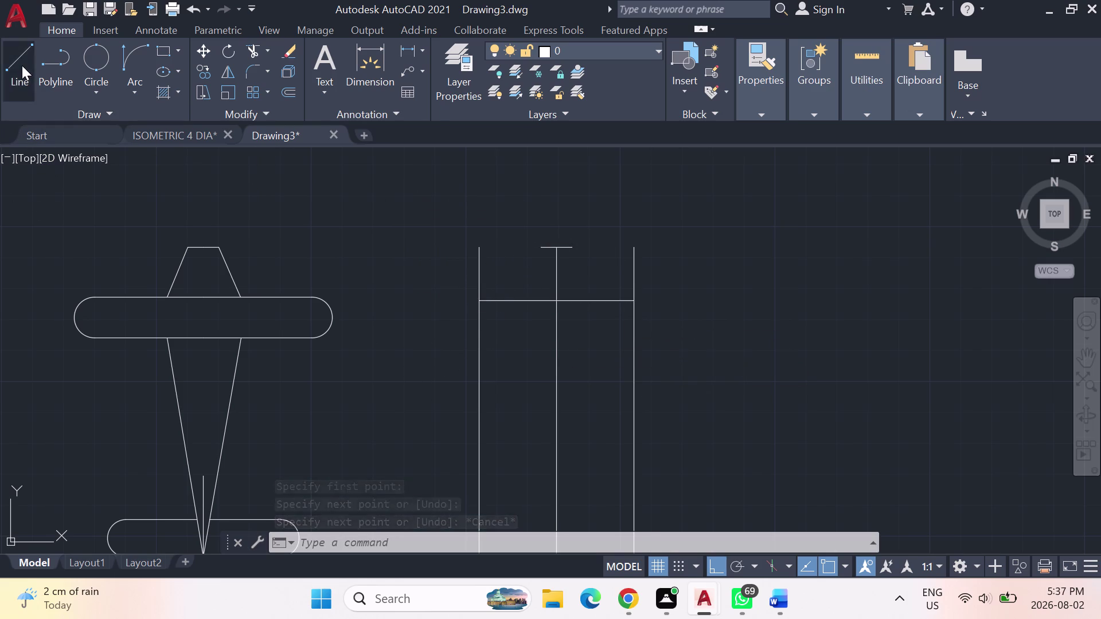
click(555, 349)
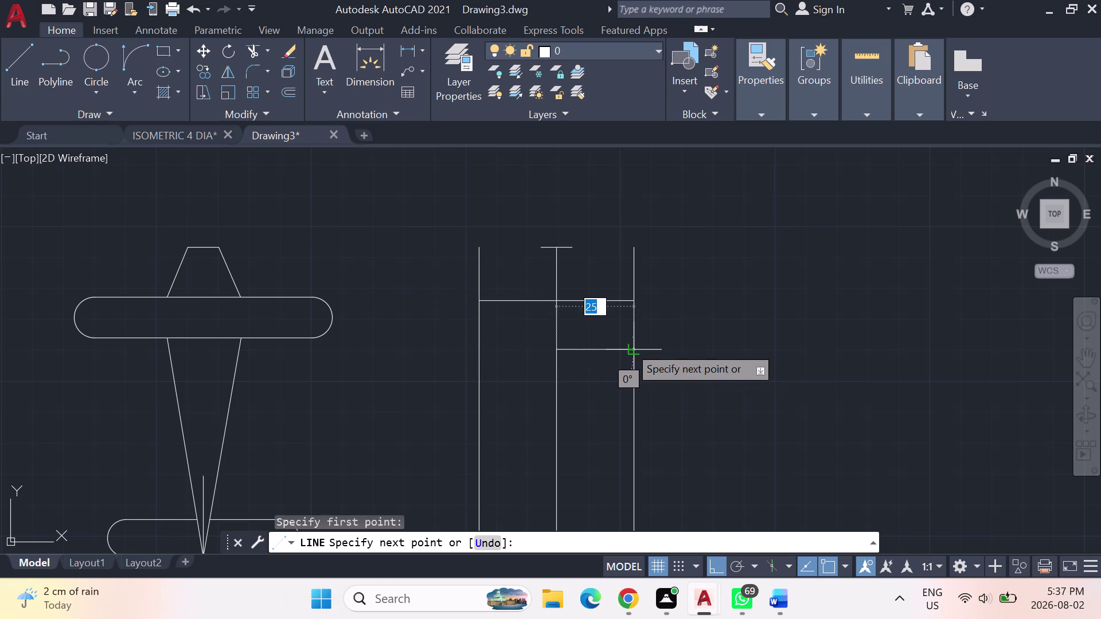
click(629, 346)
key(Escape)
click(5, 49)
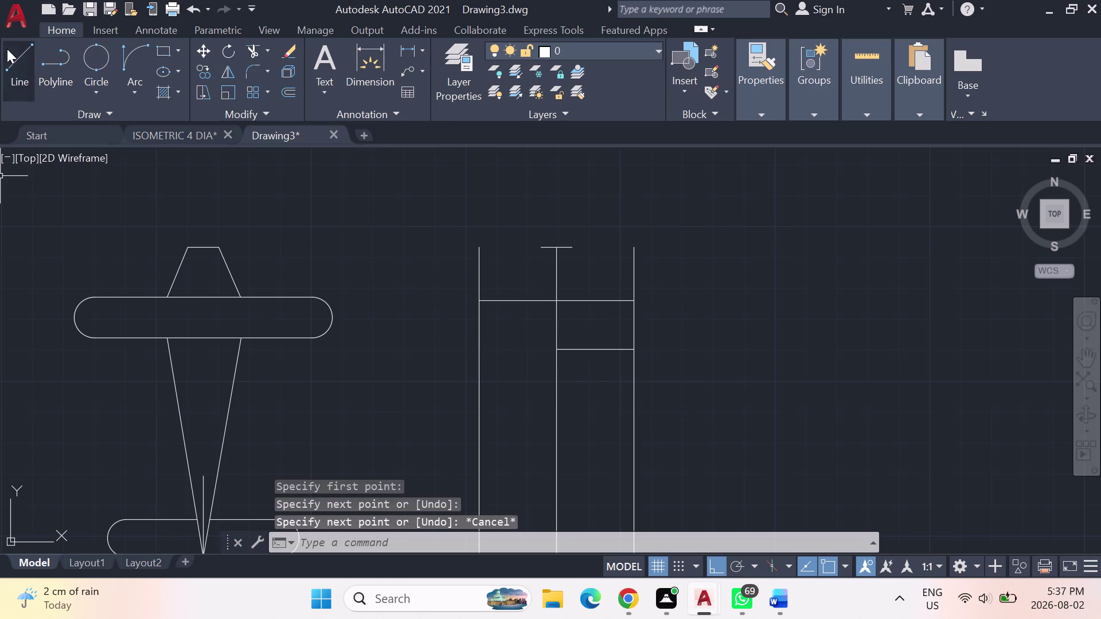
Draw a lower left line, then delete it because it falls short of the edge.
click(547, 353)
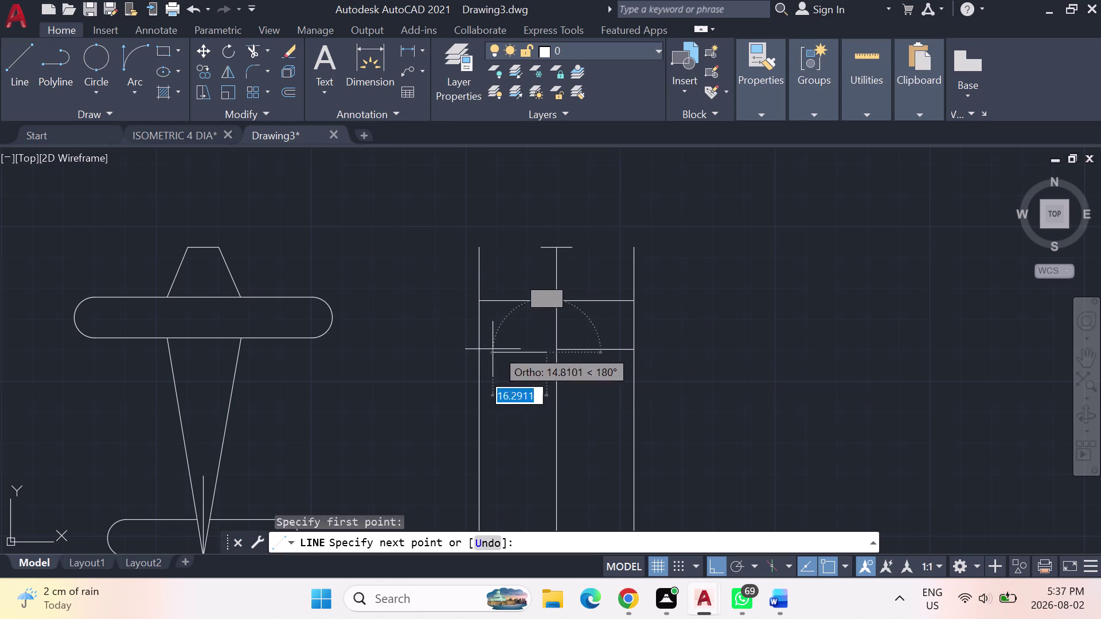
click(478, 349)
key(Escape)
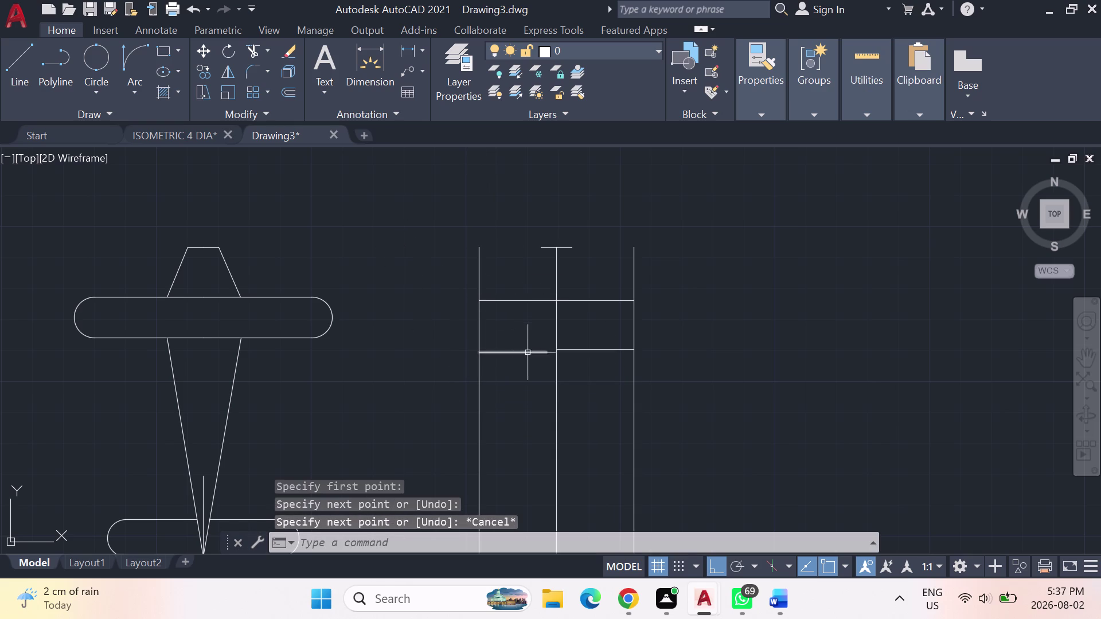
click(522, 351)
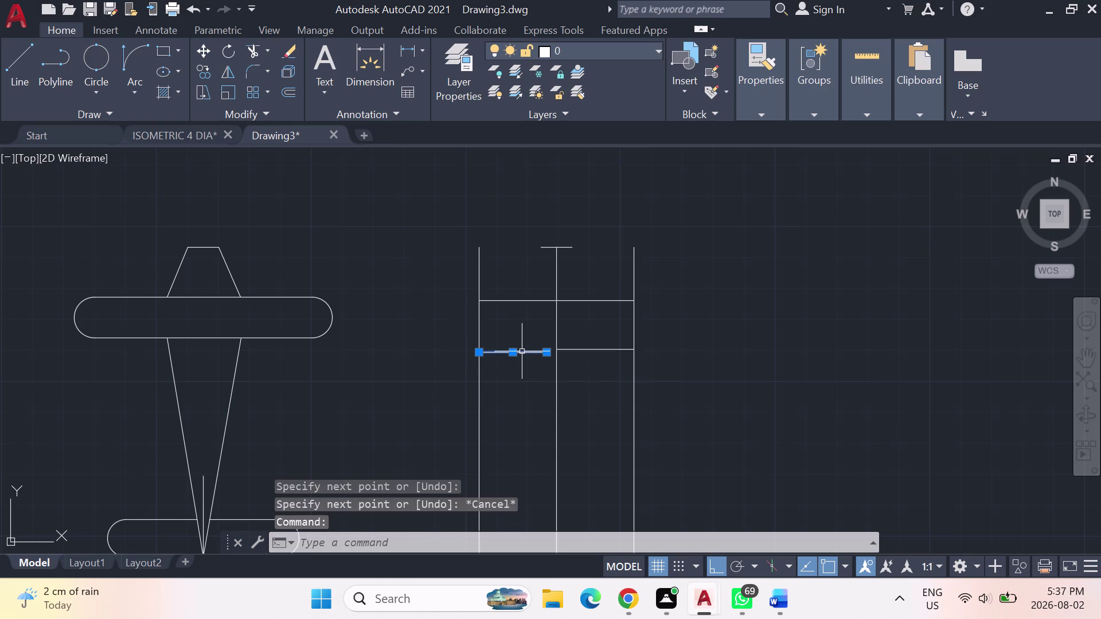
key(Delete)
Redraw the lower left 25-unit line out to the rectangle's edge.
click(6, 74)
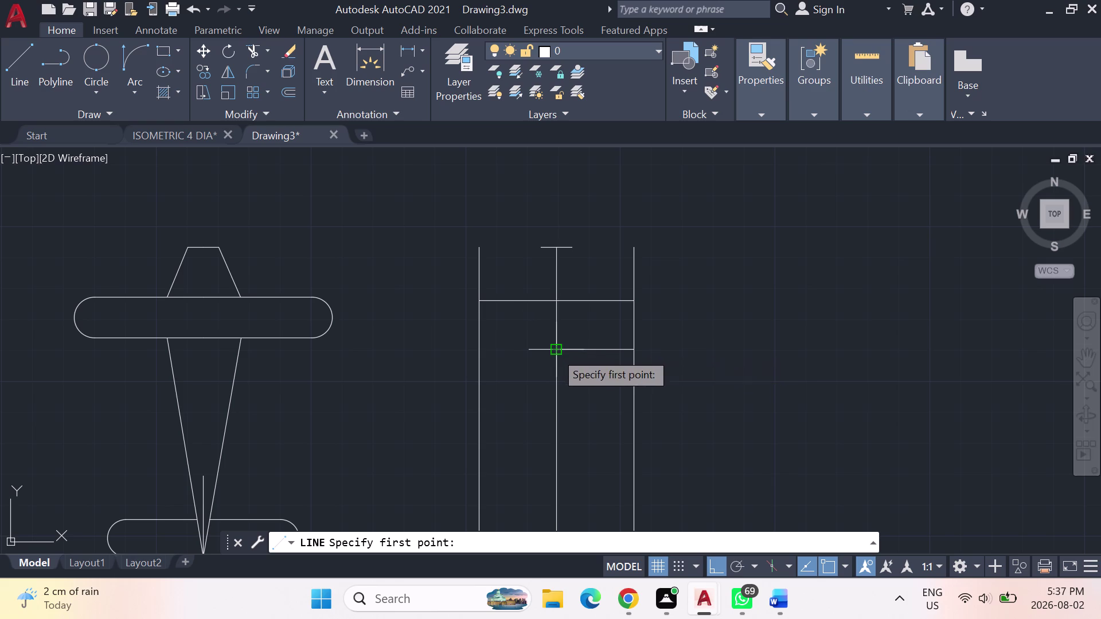
click(555, 352)
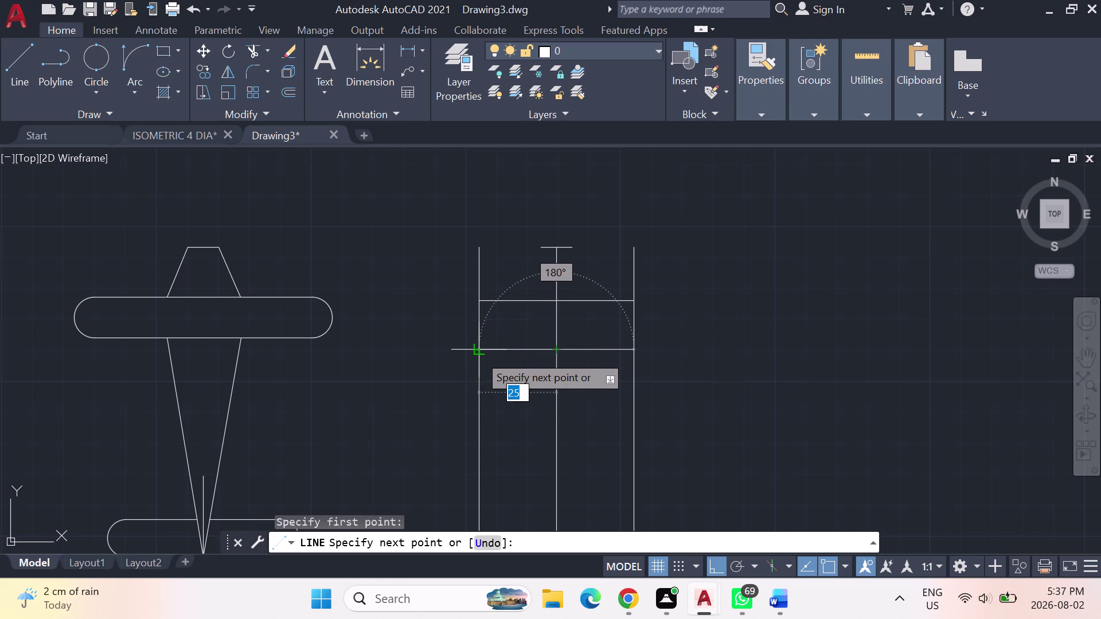
click(478, 355)
key(Escape)
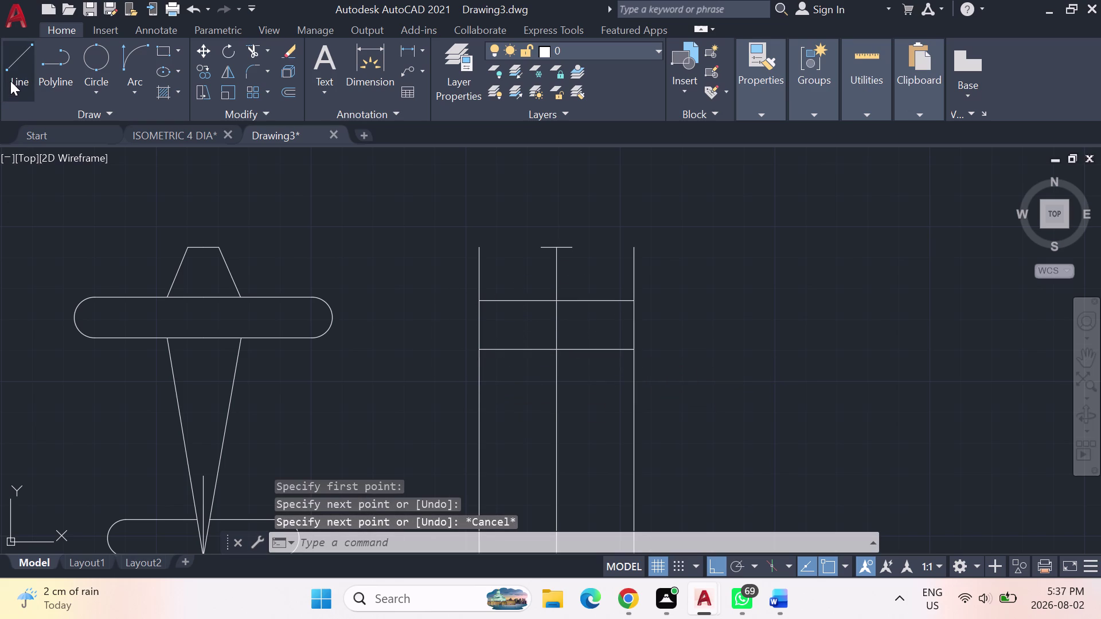
Turn Ortho off and start an angled line from the lower centre-line point.
click(12, 69)
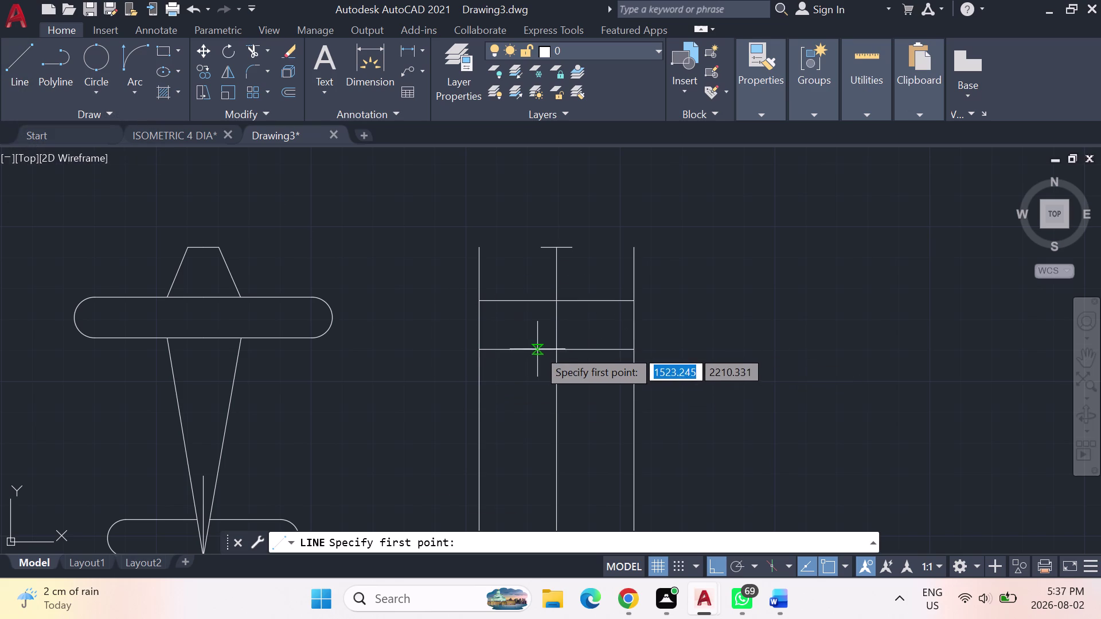
click(552, 349)
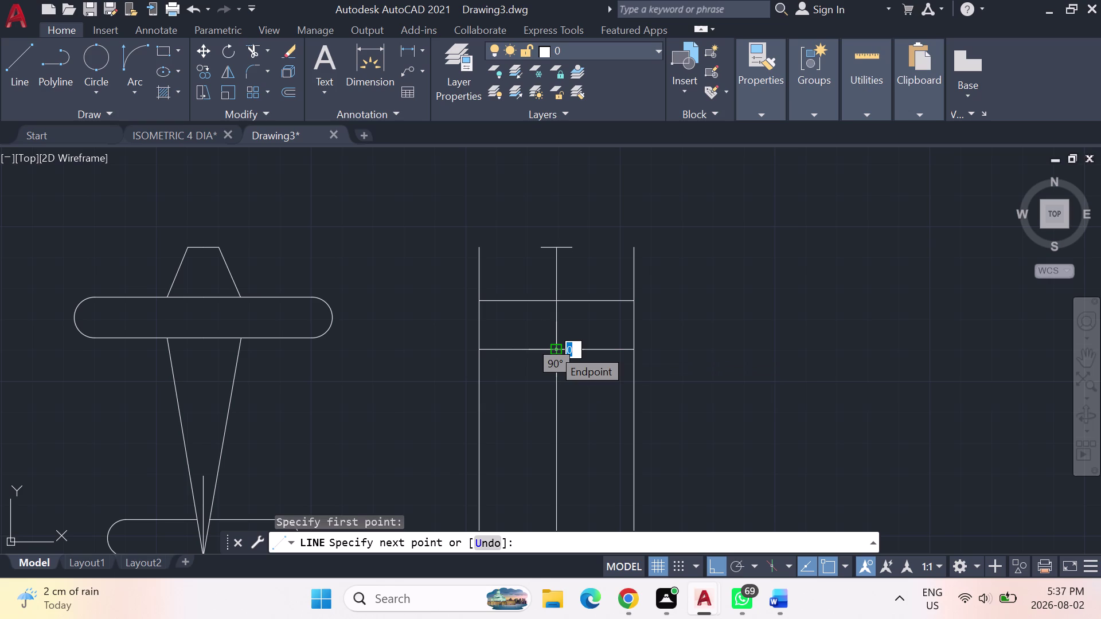
click(552, 349)
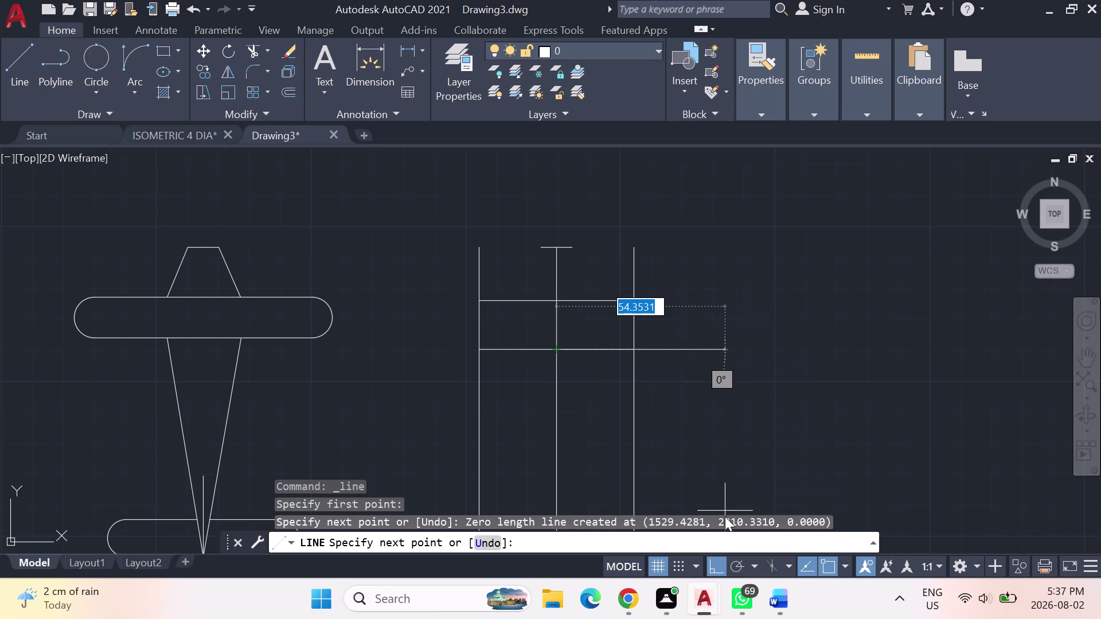
click(708, 568)
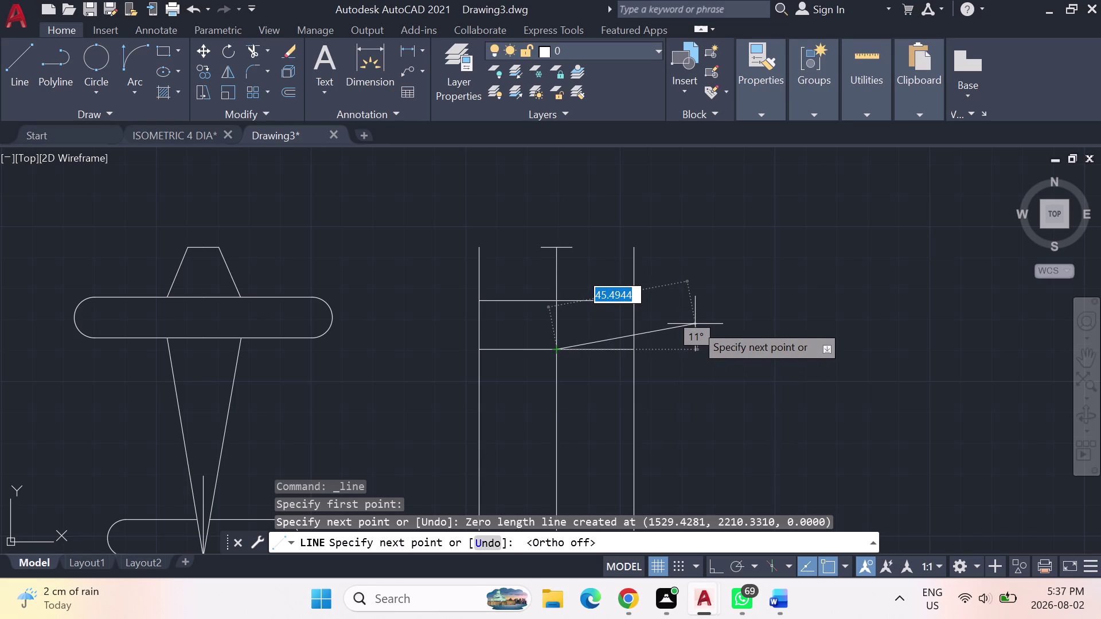
Draw the right and left trailing edges from the fuselage centre to each wingtip.
click(695, 324)
key(Escape)
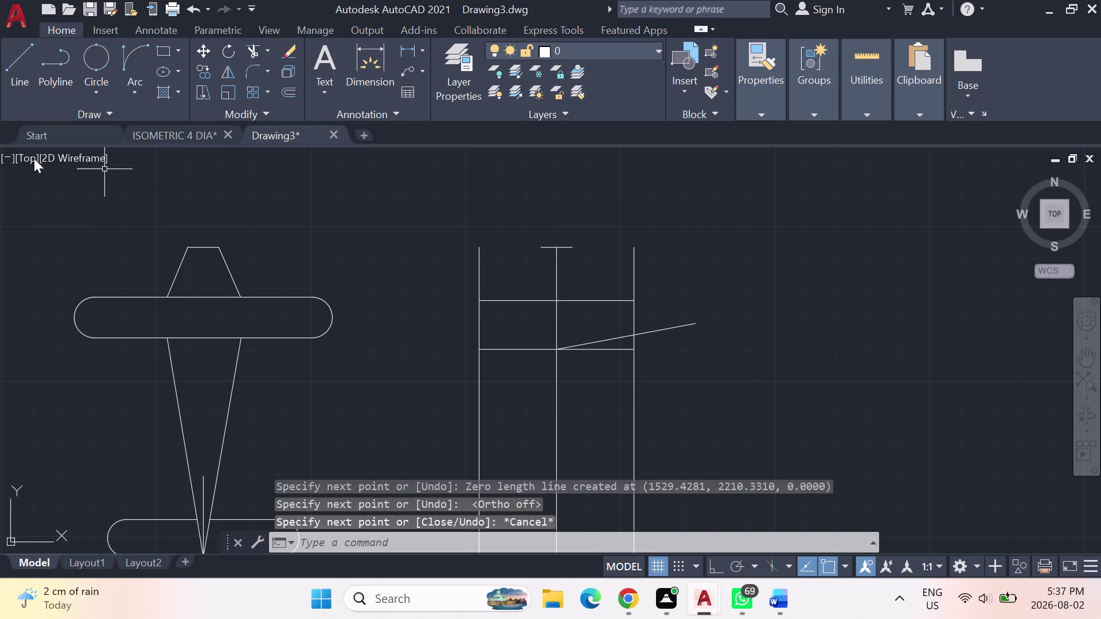
click(22, 56)
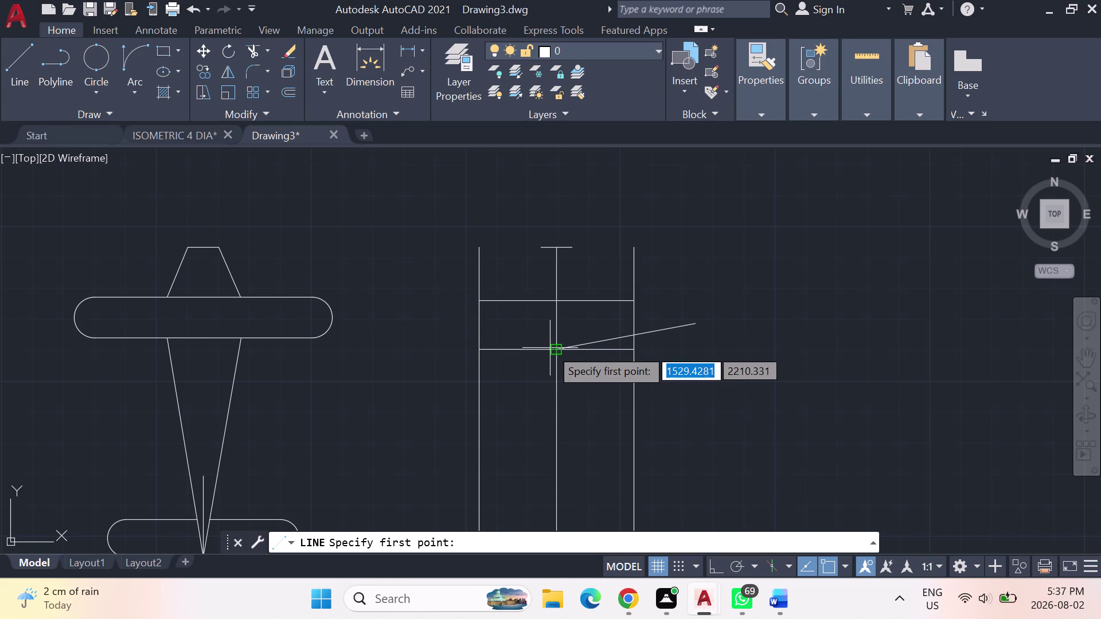
click(550, 348)
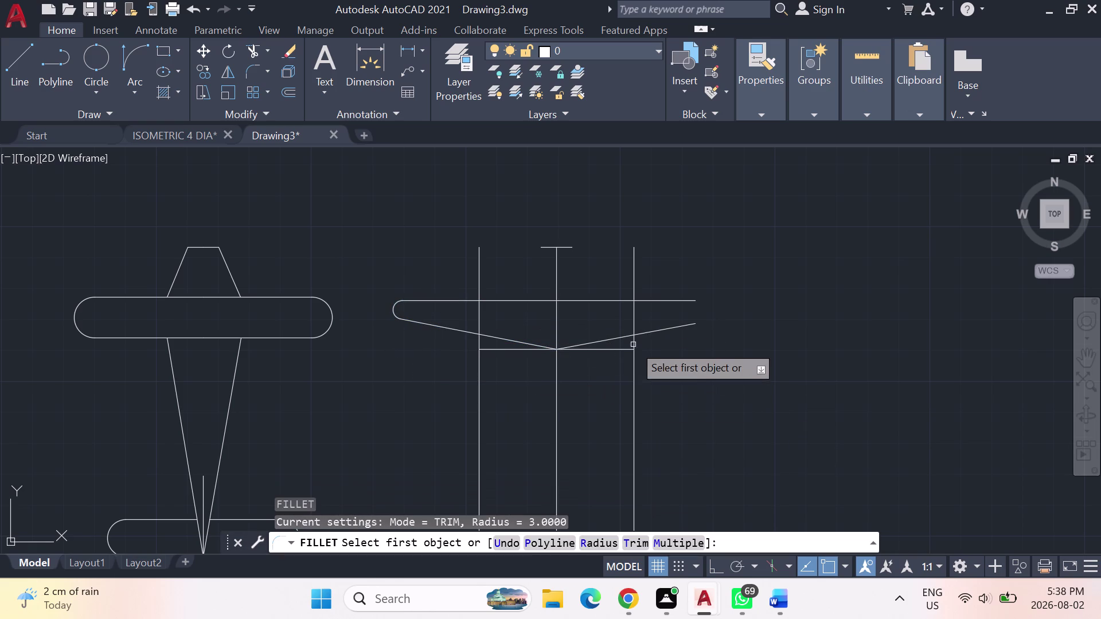
Fillet the left and right wingtips between the leading and trailing edges.
click(662, 331)
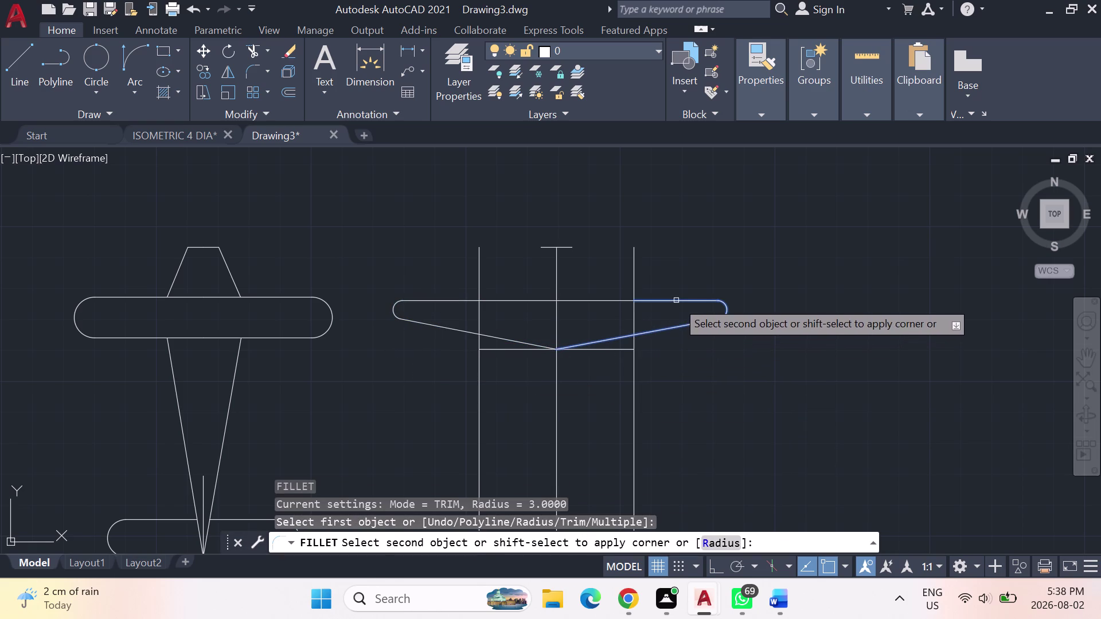
click(676, 301)
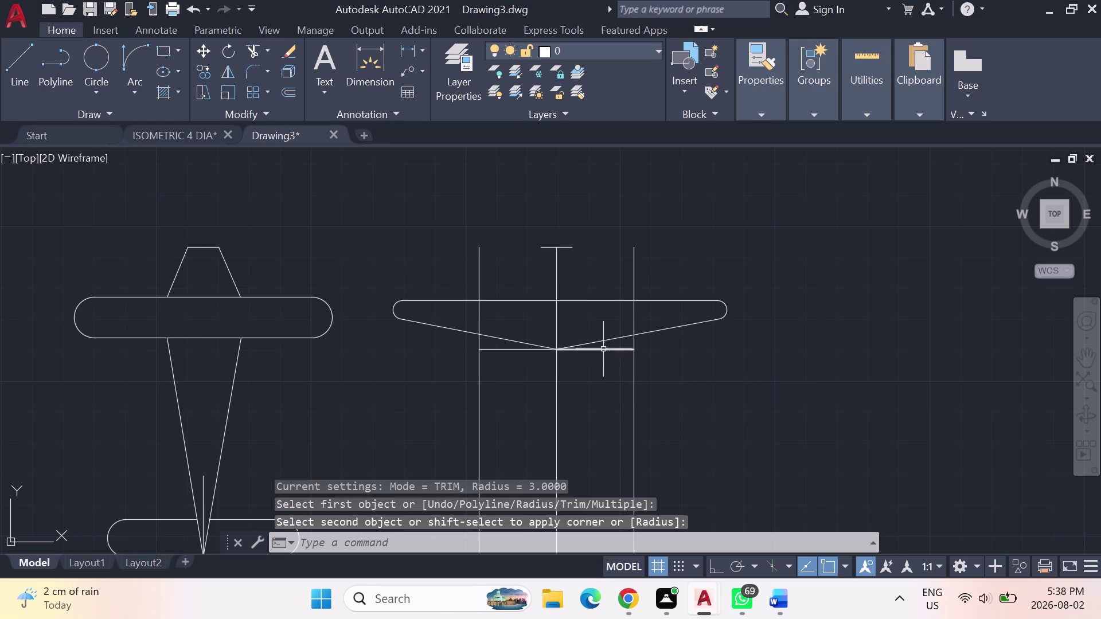
Delete both leftover pieces of the old lower crossbar.
click(605, 350)
key(Delete)
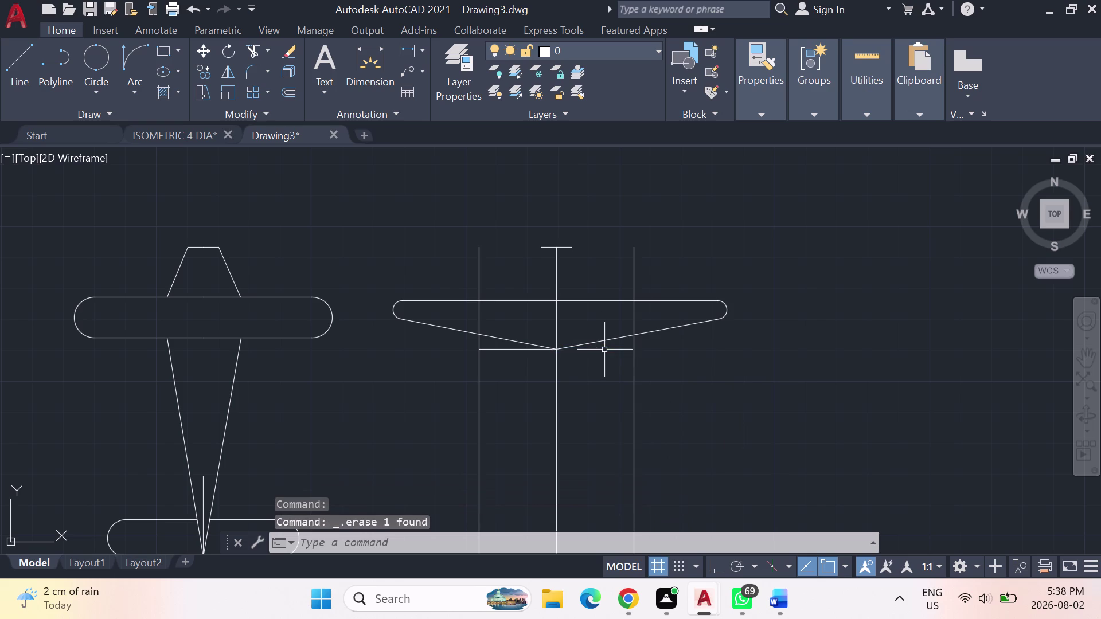
click(505, 350)
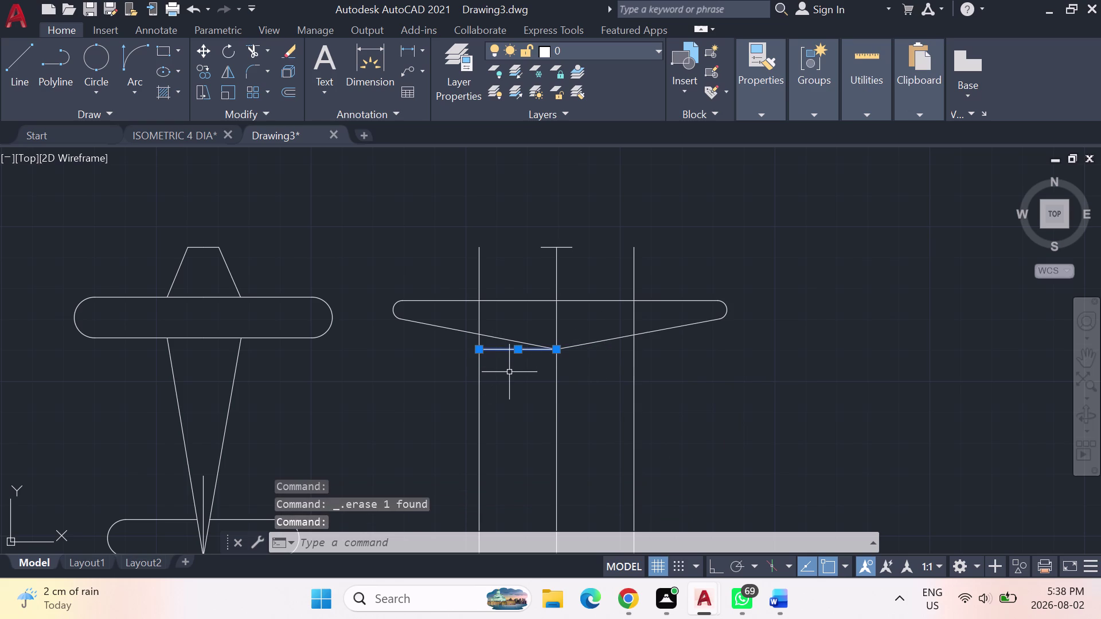
key(Delete)
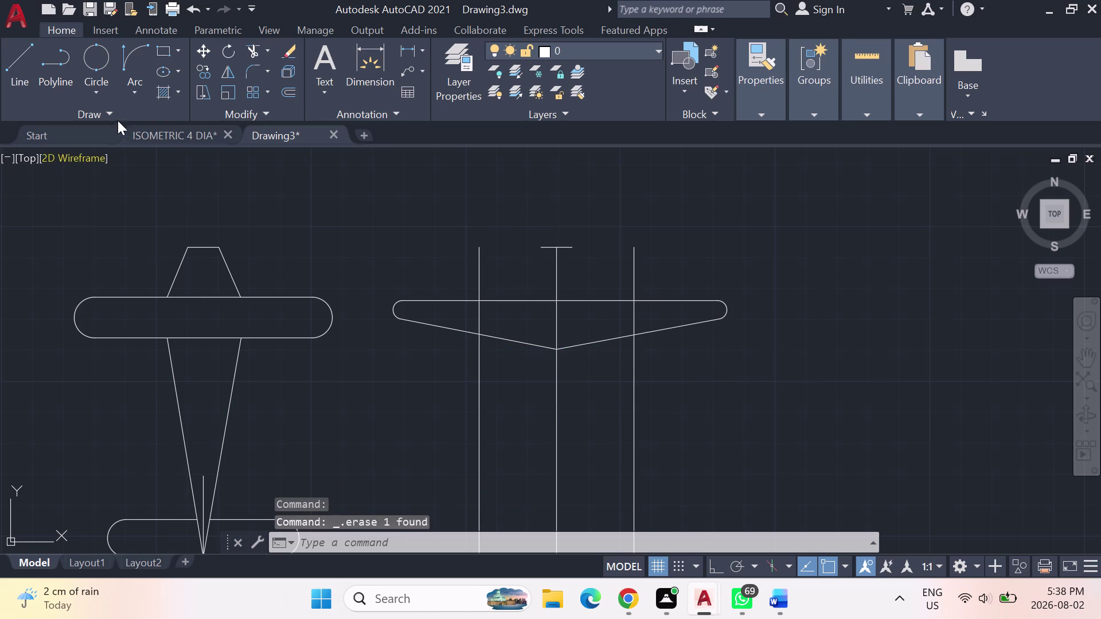
click(31, 58)
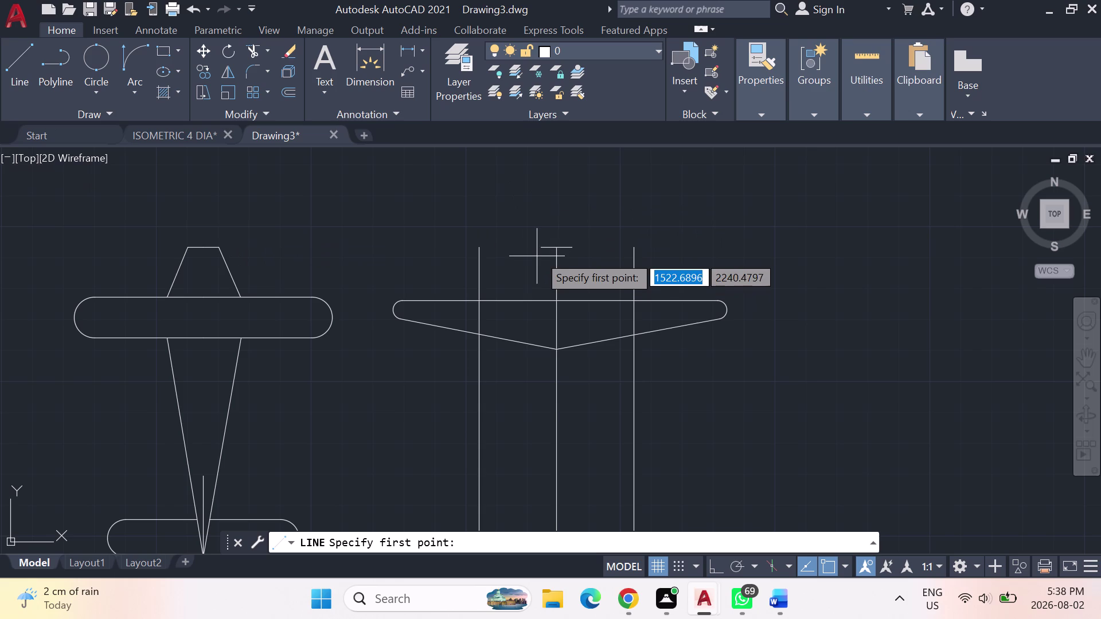
Draw the left and right slanted nose sides from the crossbar ends to the wing leading edge.
click(540, 251)
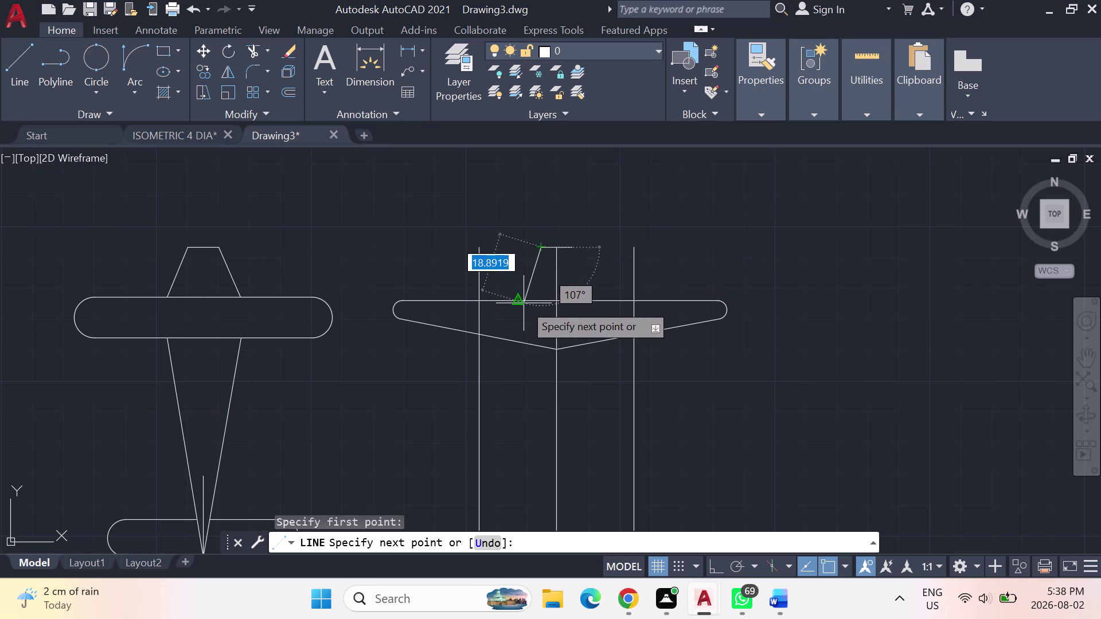
click(518, 305)
key(Escape)
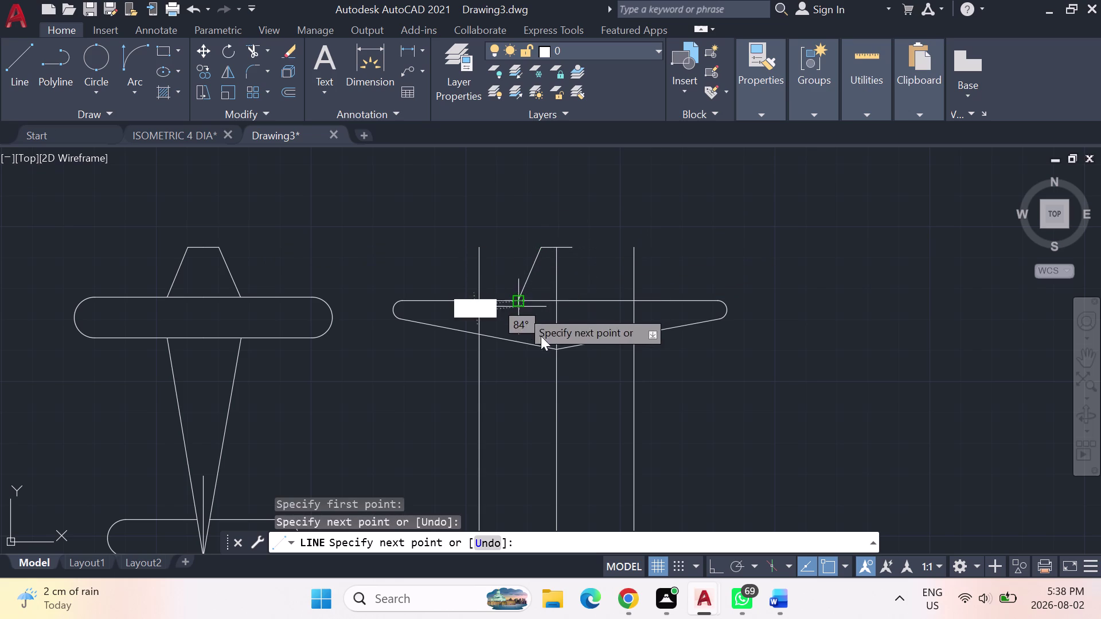
click(5, 57)
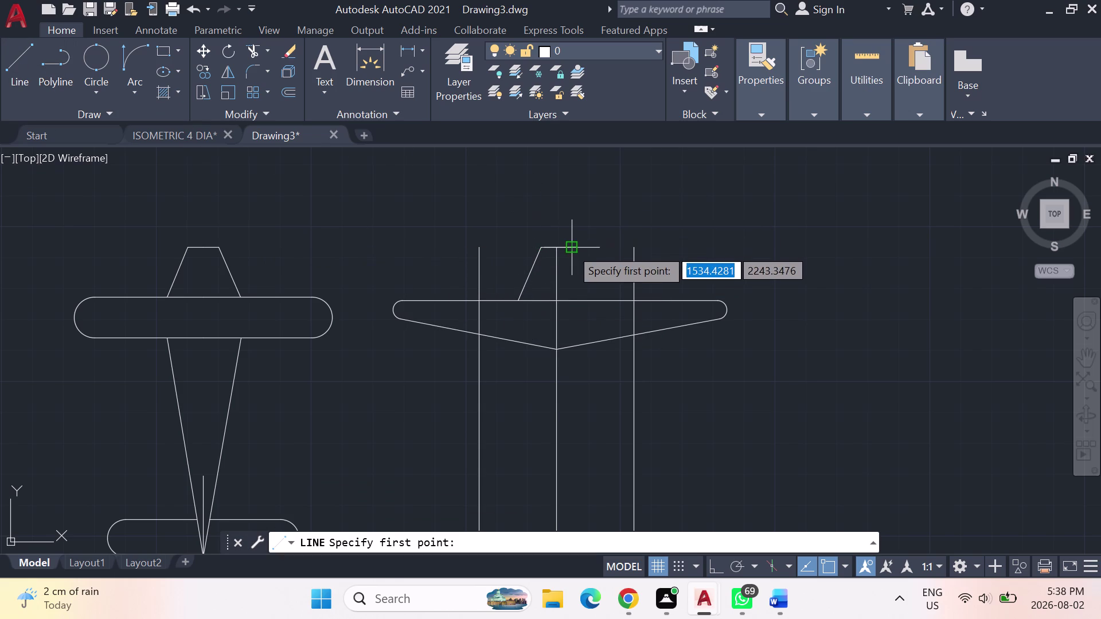
click(571, 247)
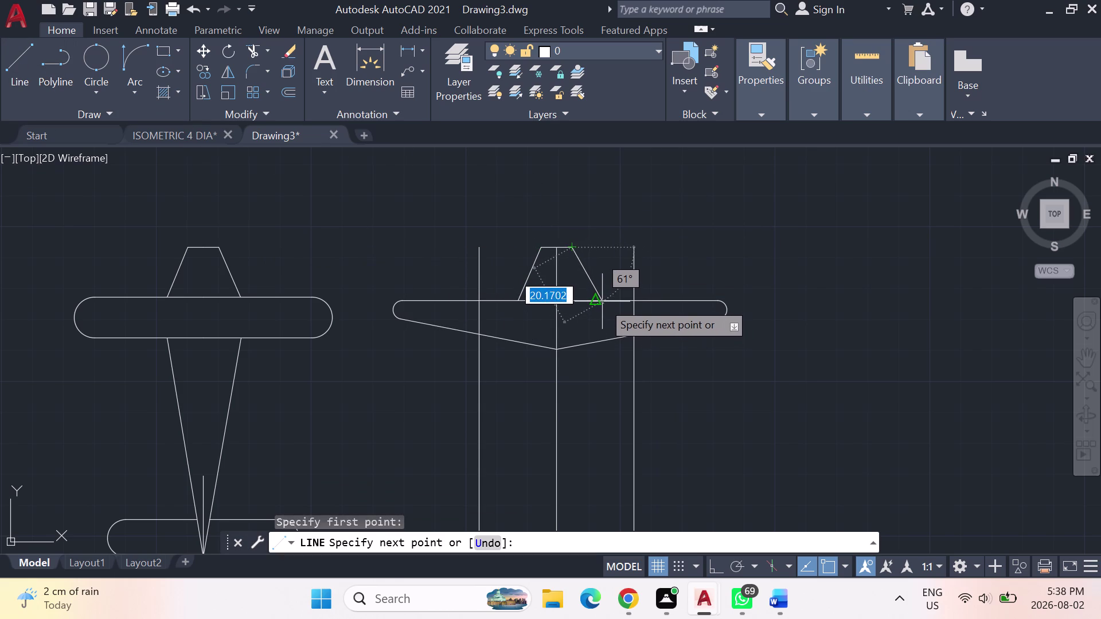
click(602, 301)
key(Escape)
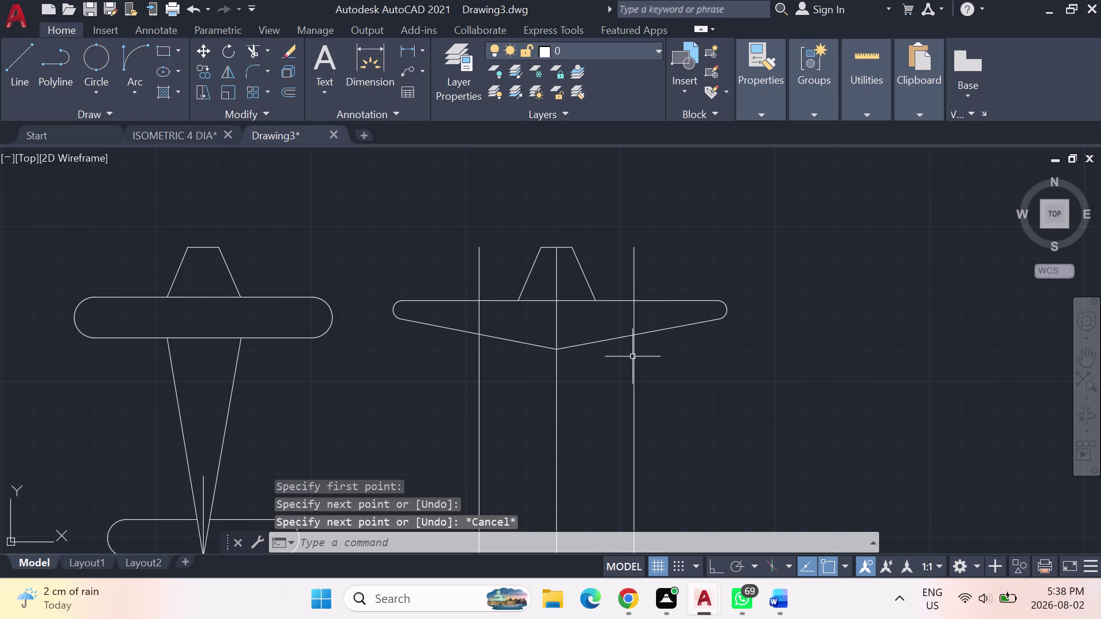
scroll(down, 3)
middle_drag(623, 377, 622, 306)
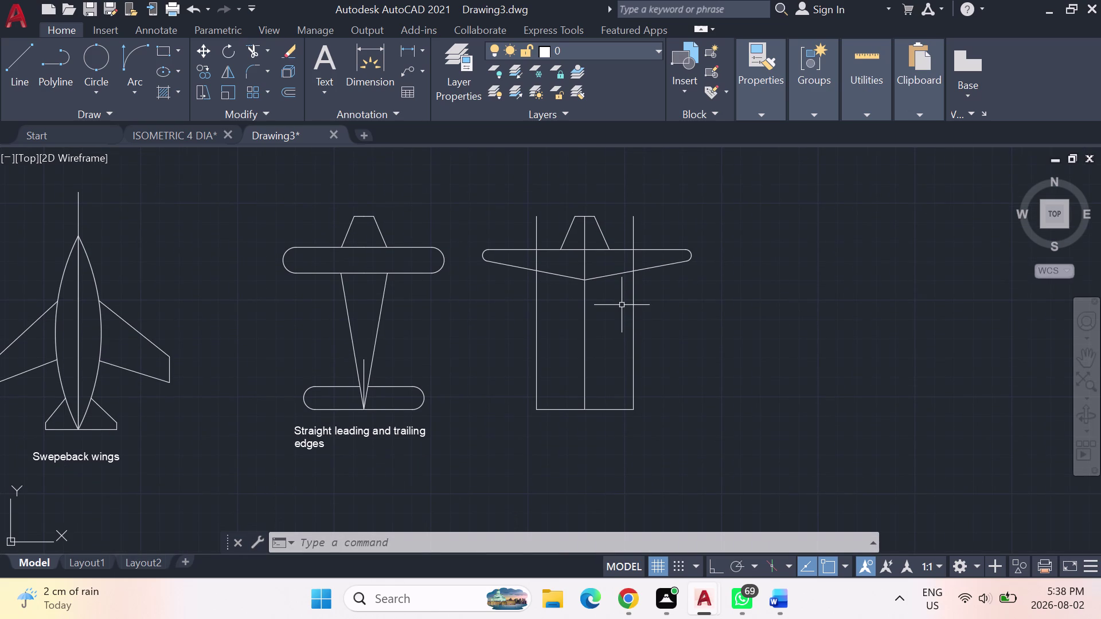
click(19, 52)
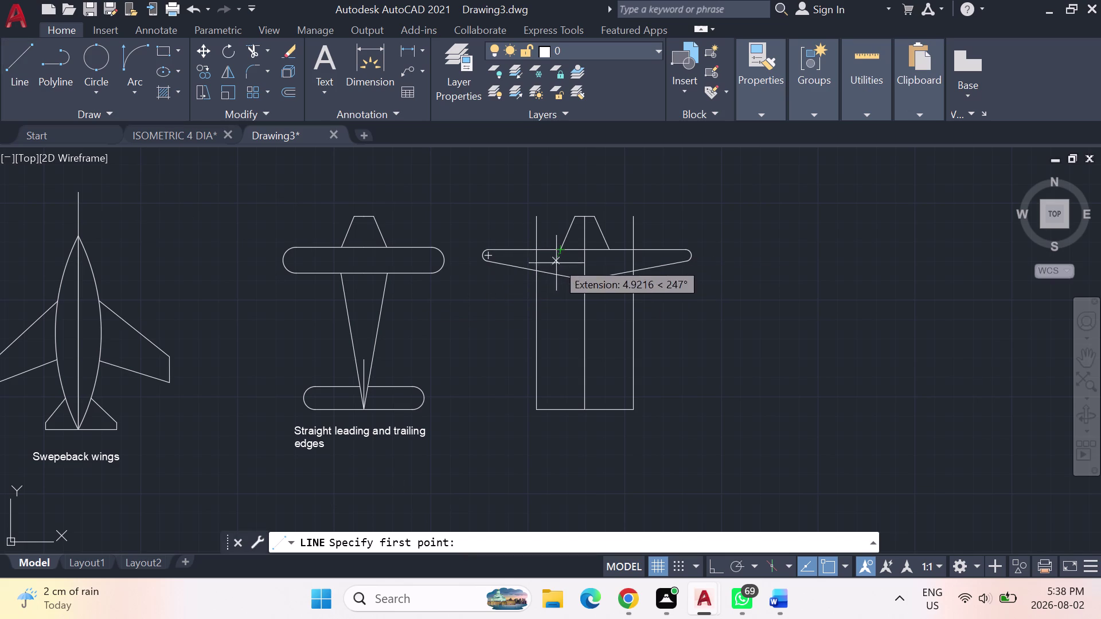
Abandon a fuselage line and sketch a rough tail outline near the fuselage rear.
click(560, 278)
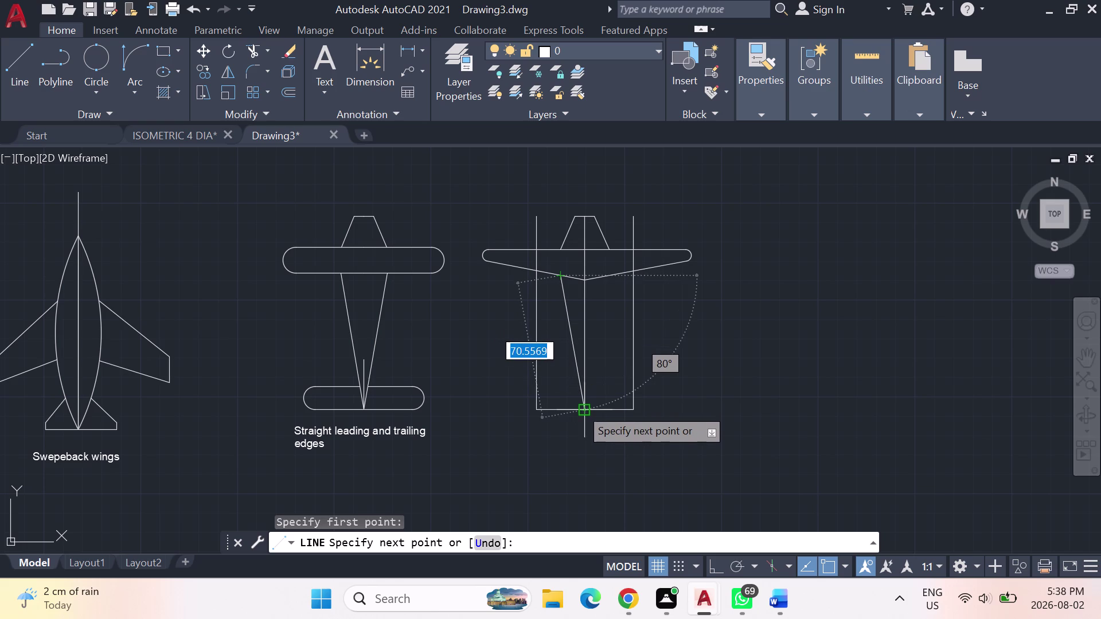
key(Escape)
key(Escape)
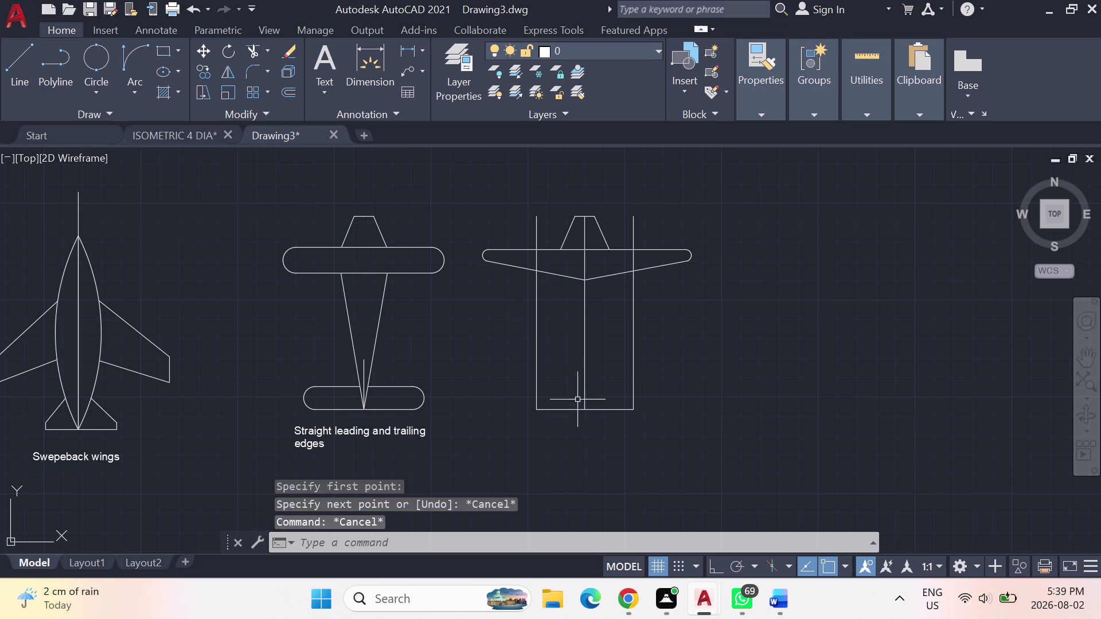
click(19, 57)
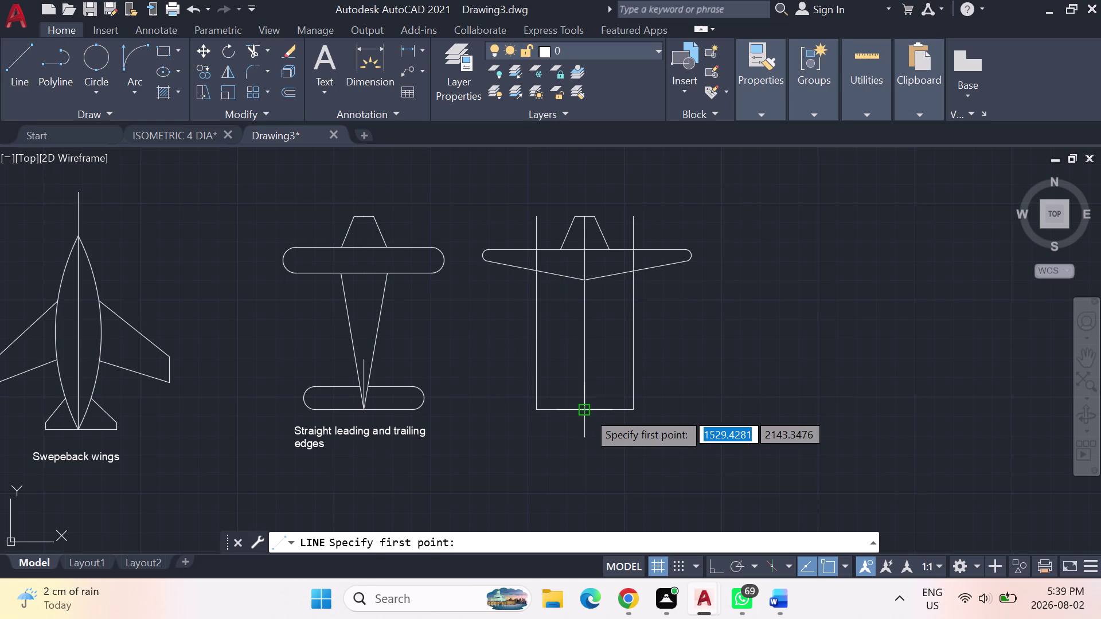
click(587, 412)
click(608, 400)
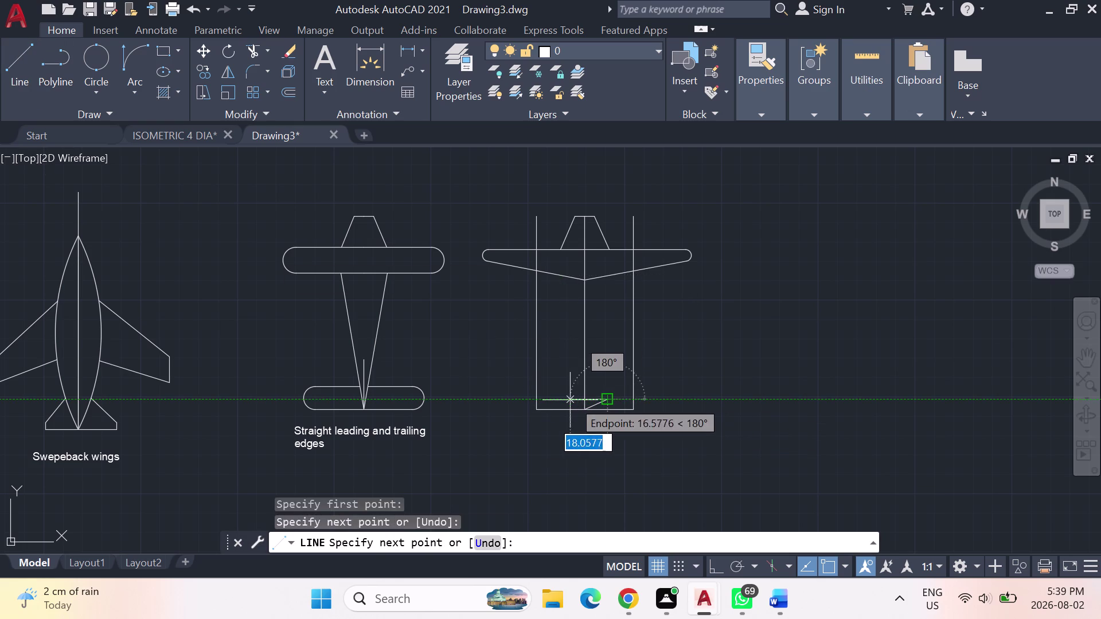
click(567, 401)
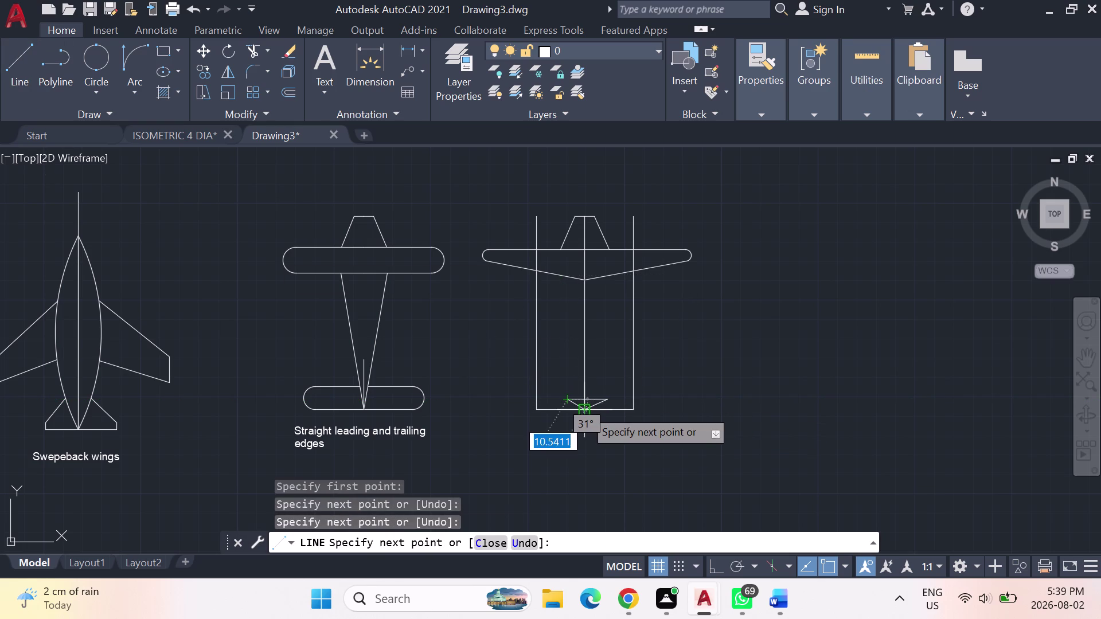
click(584, 409)
key(Escape)
Delete the two stray lines from the rough tail outline.
click(570, 401)
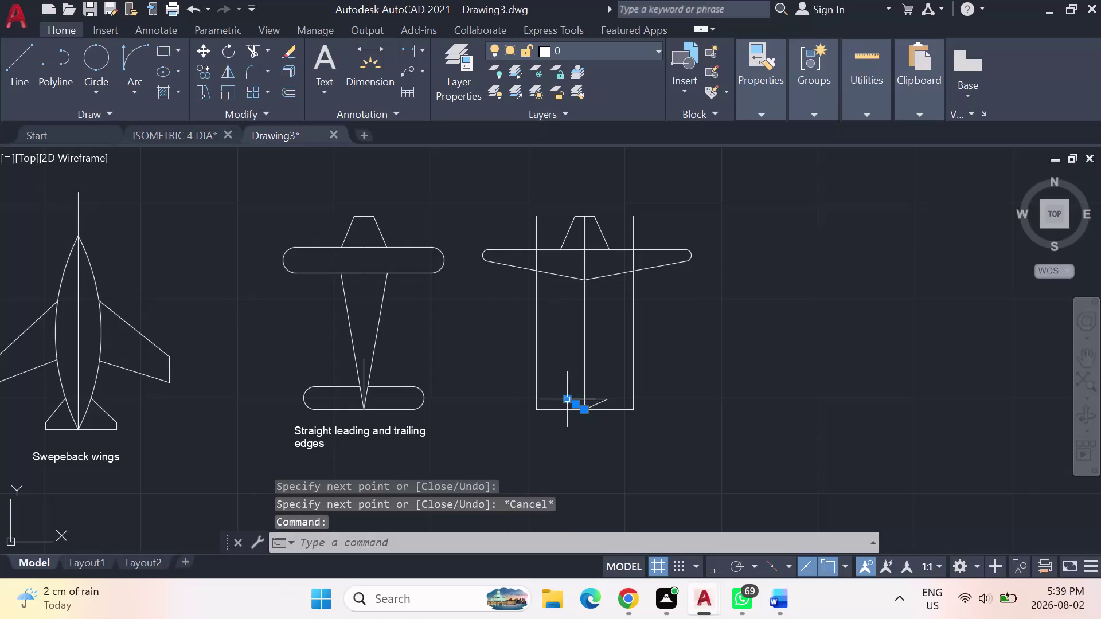
key(Delete)
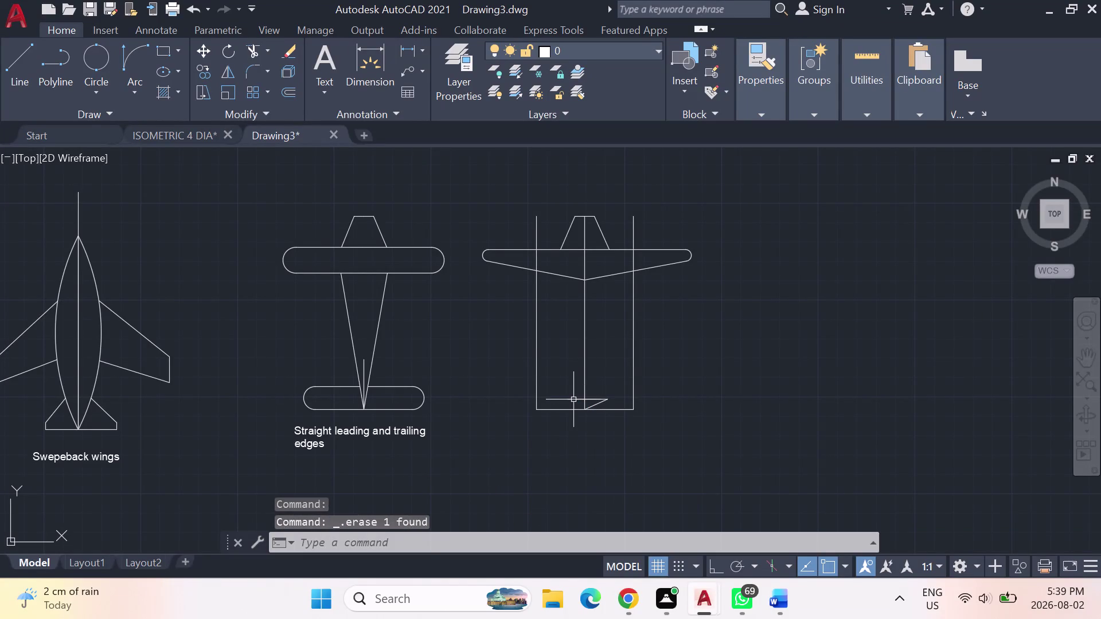
click(574, 400)
key(Delete)
Draw a diagonal tail edge from the fuselage tip and a line joining the diagonals' tops.
click(7, 62)
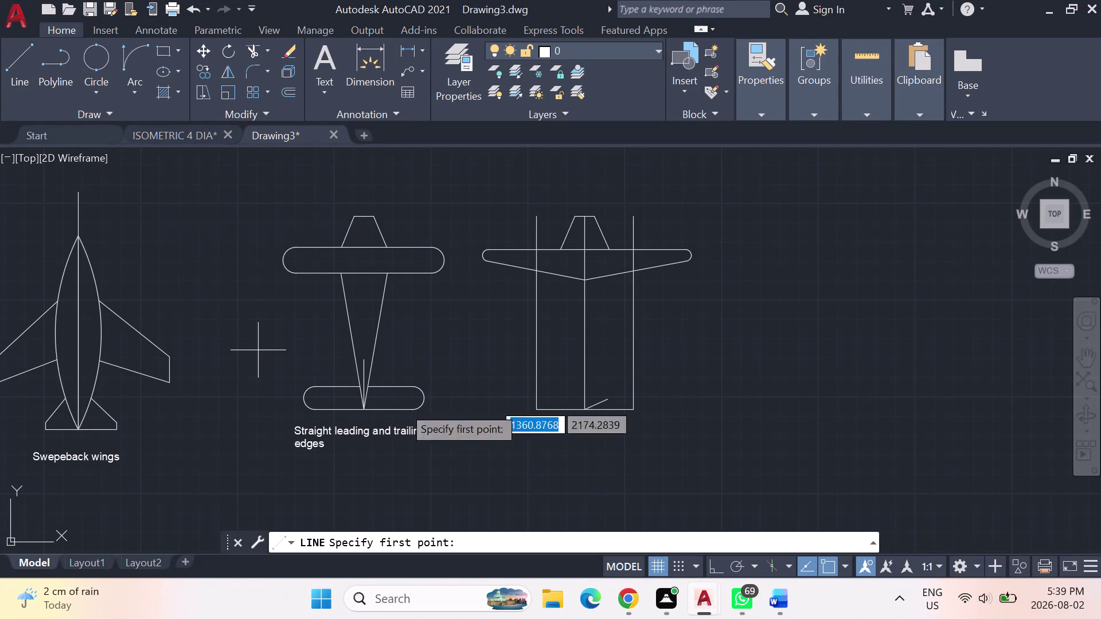
scroll(up, 3)
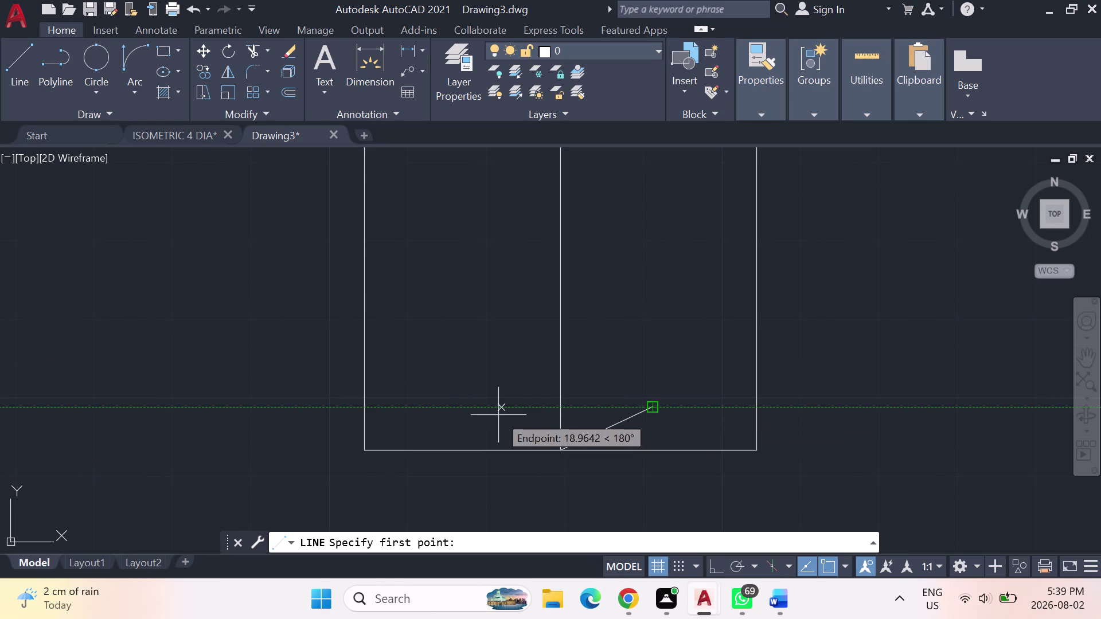
click(484, 412)
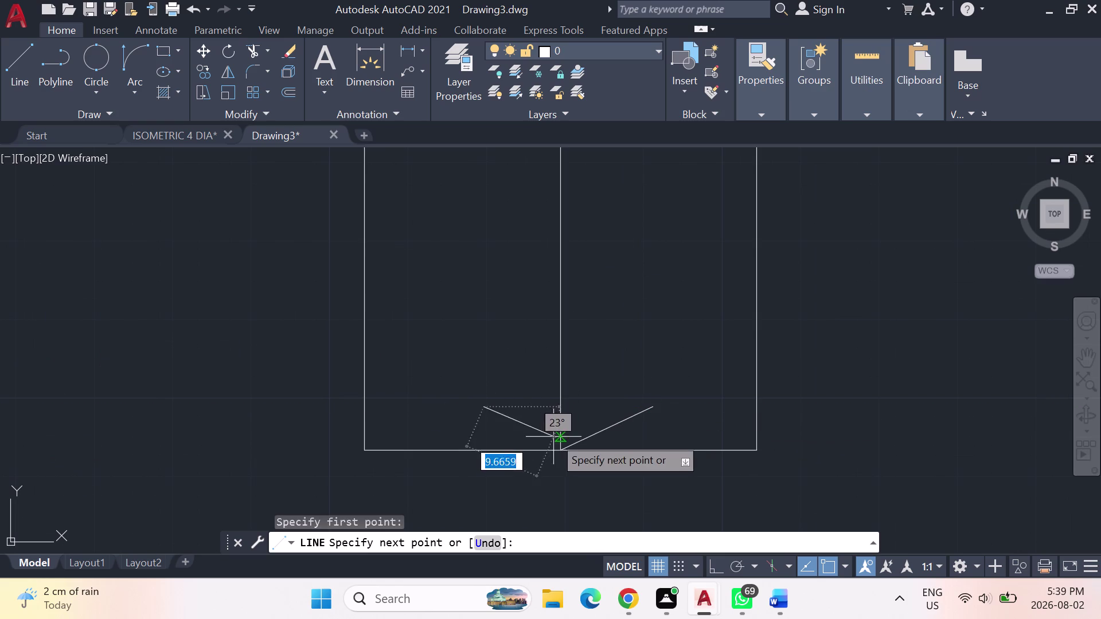
click(559, 449)
key(Escape)
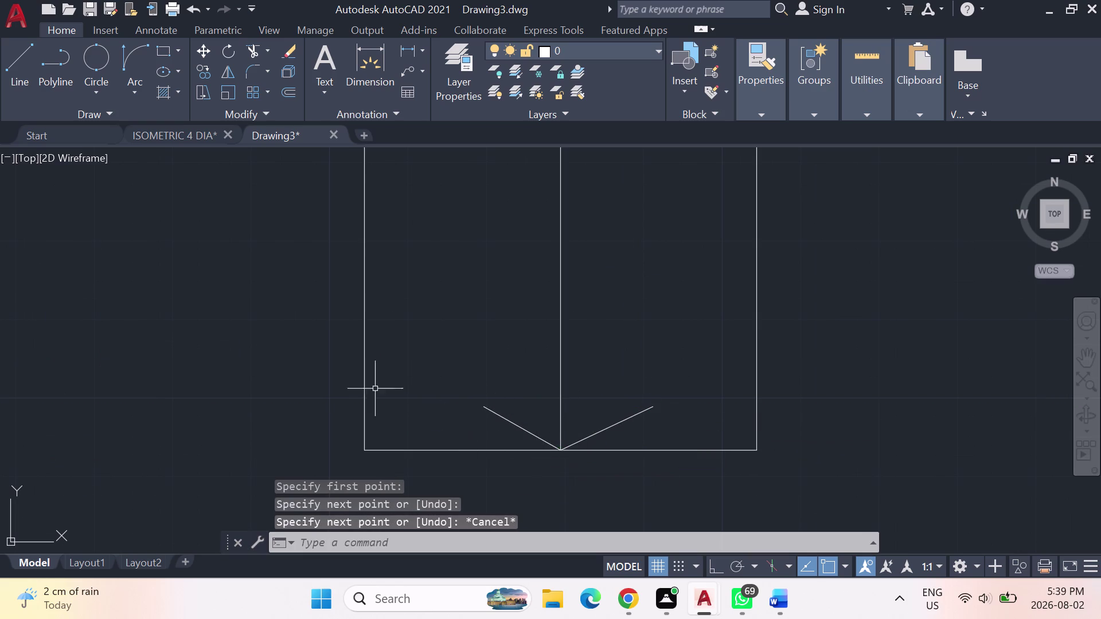
click(10, 63)
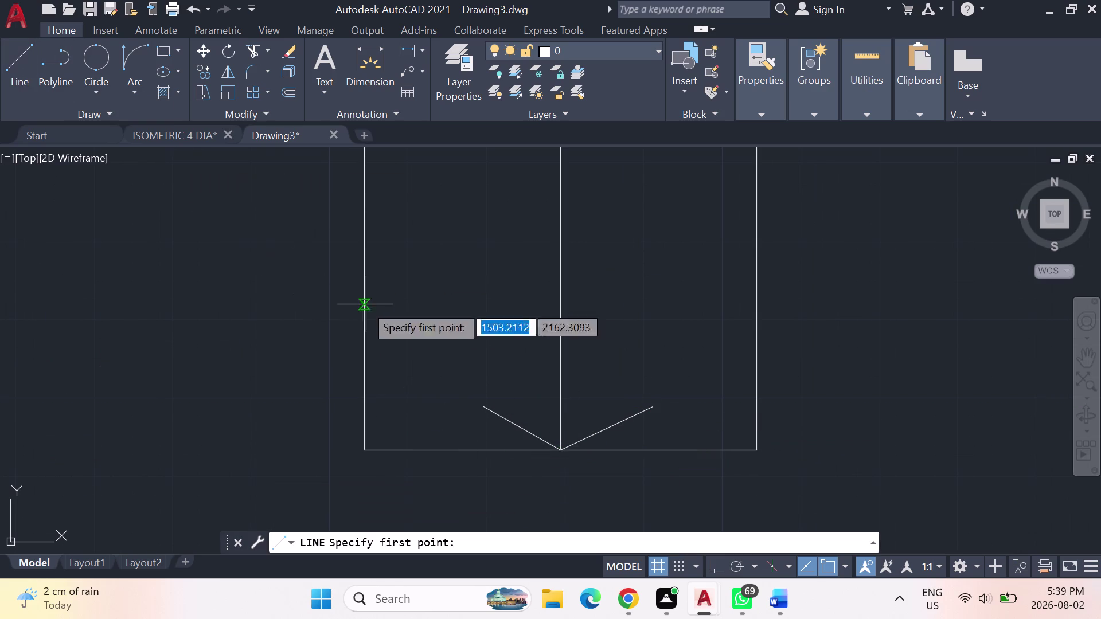
click(480, 411)
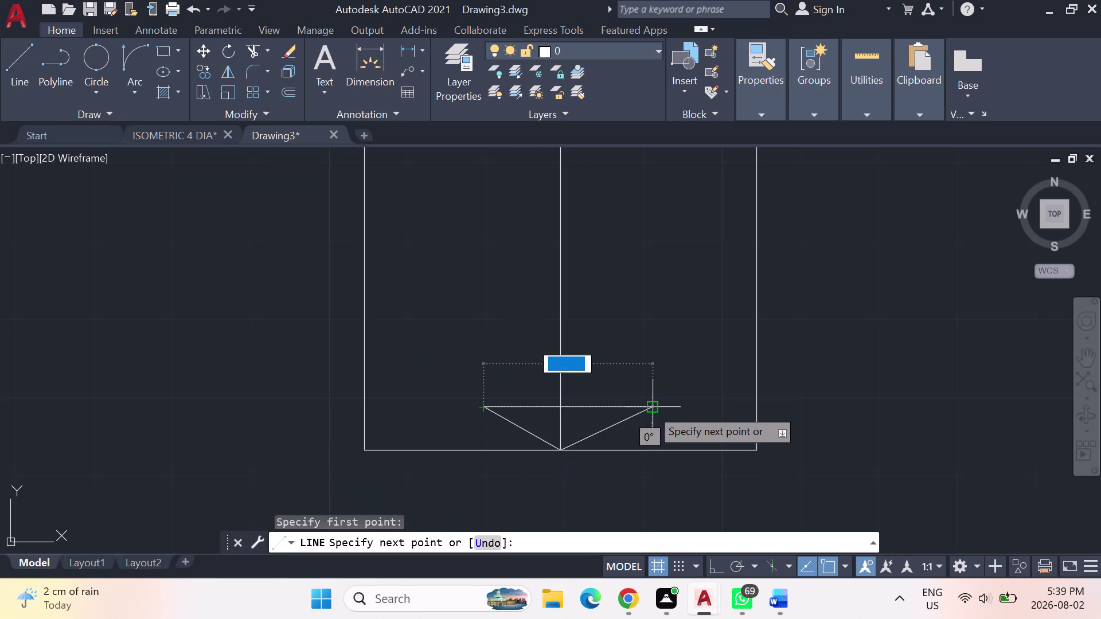
click(651, 407)
key(Escape)
scroll(down, 3)
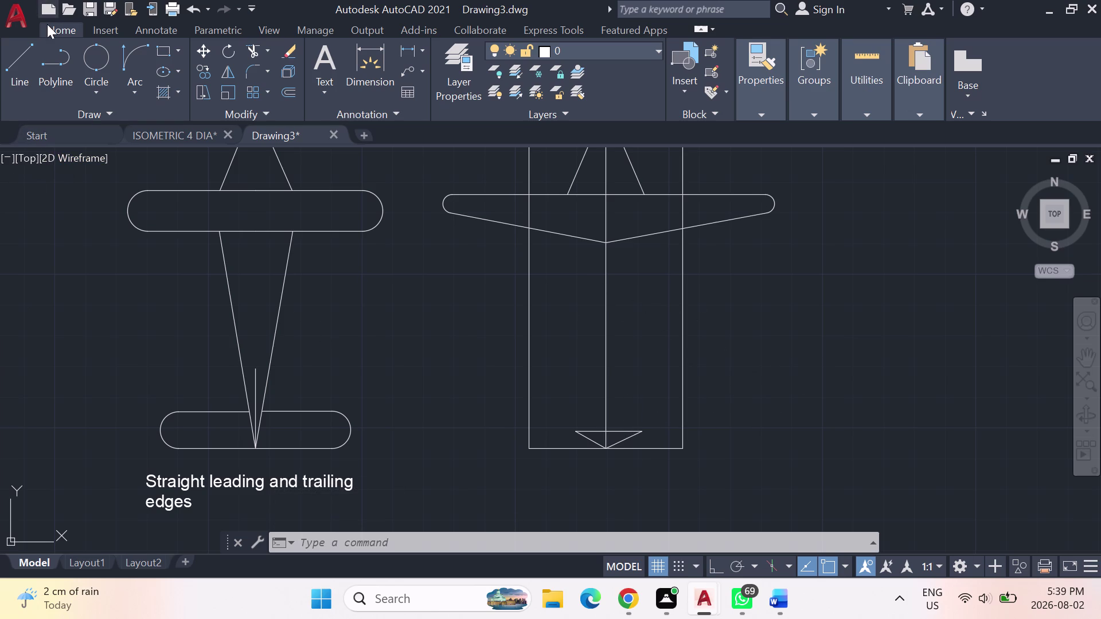
click(23, 60)
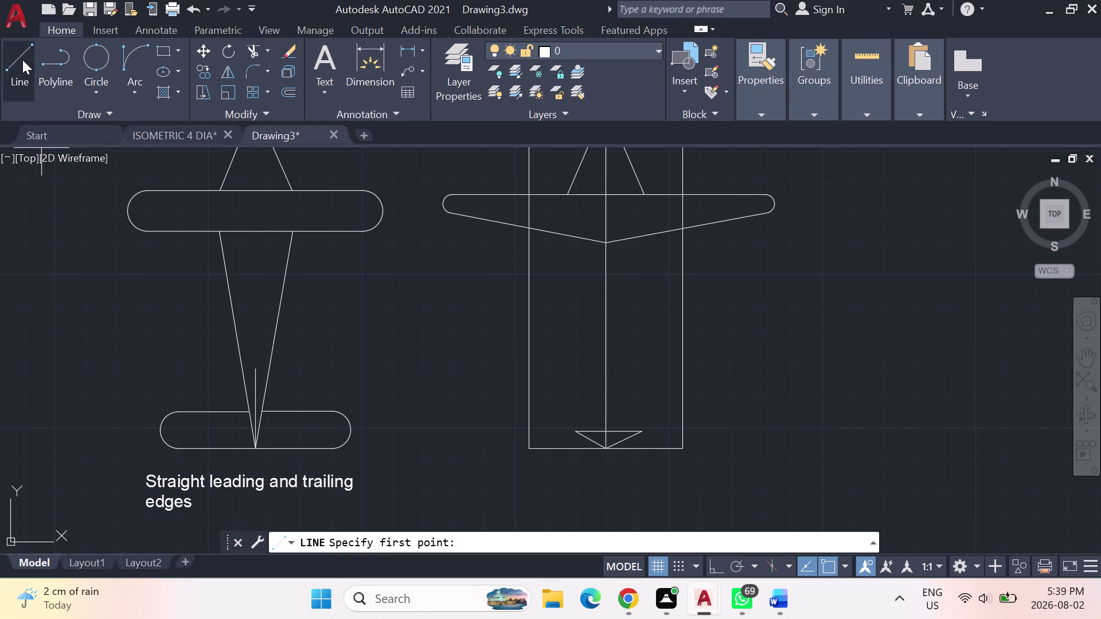
click(28, 59)
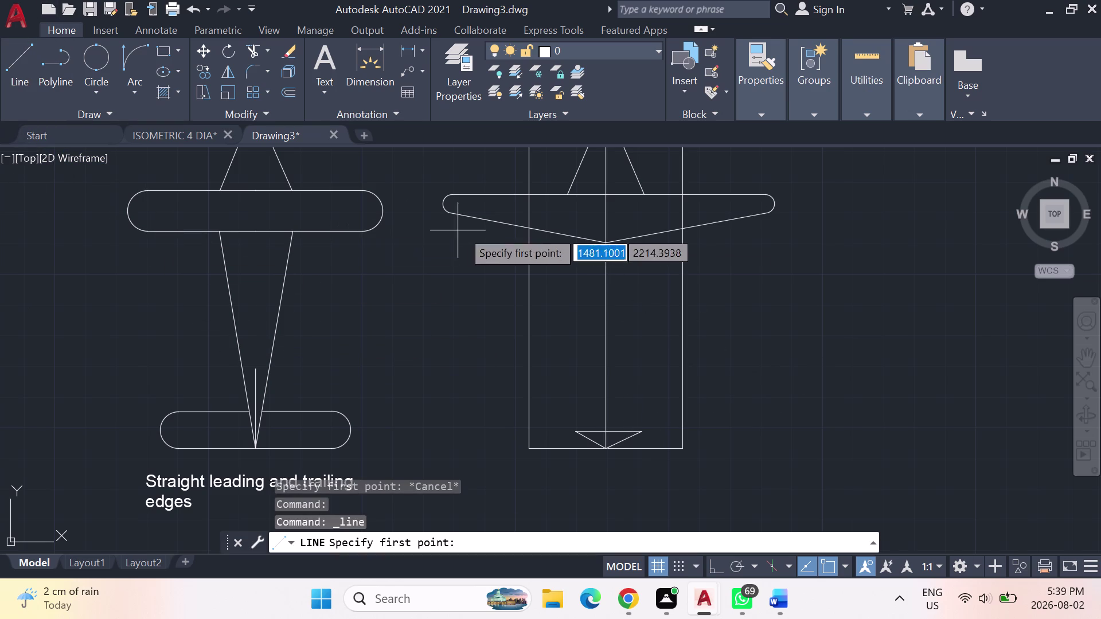
click(569, 233)
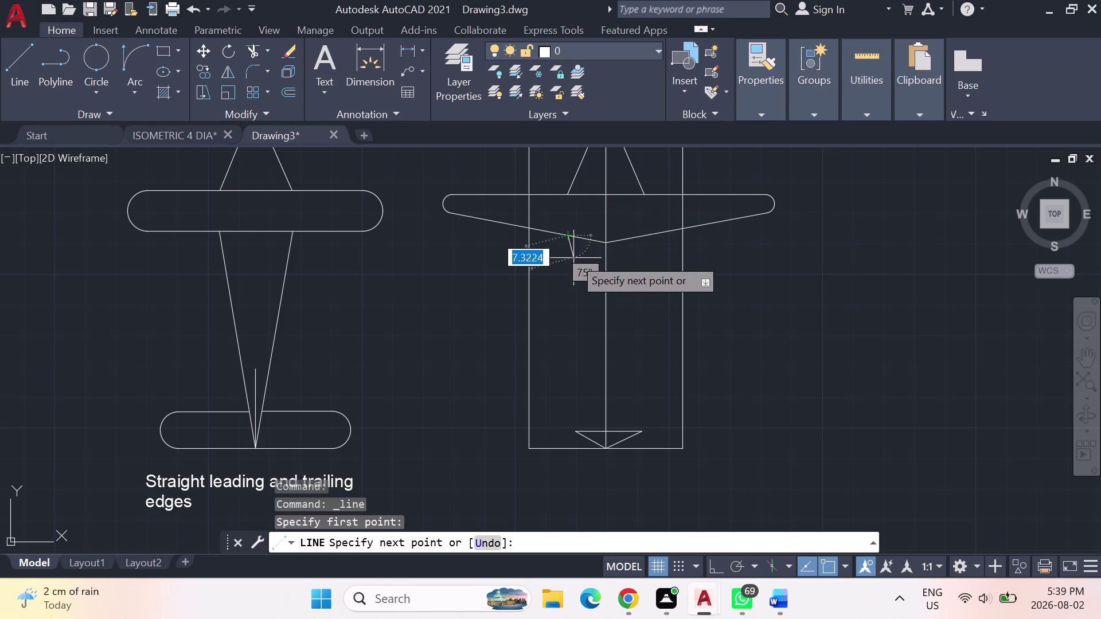
click(575, 430)
key(Escape)
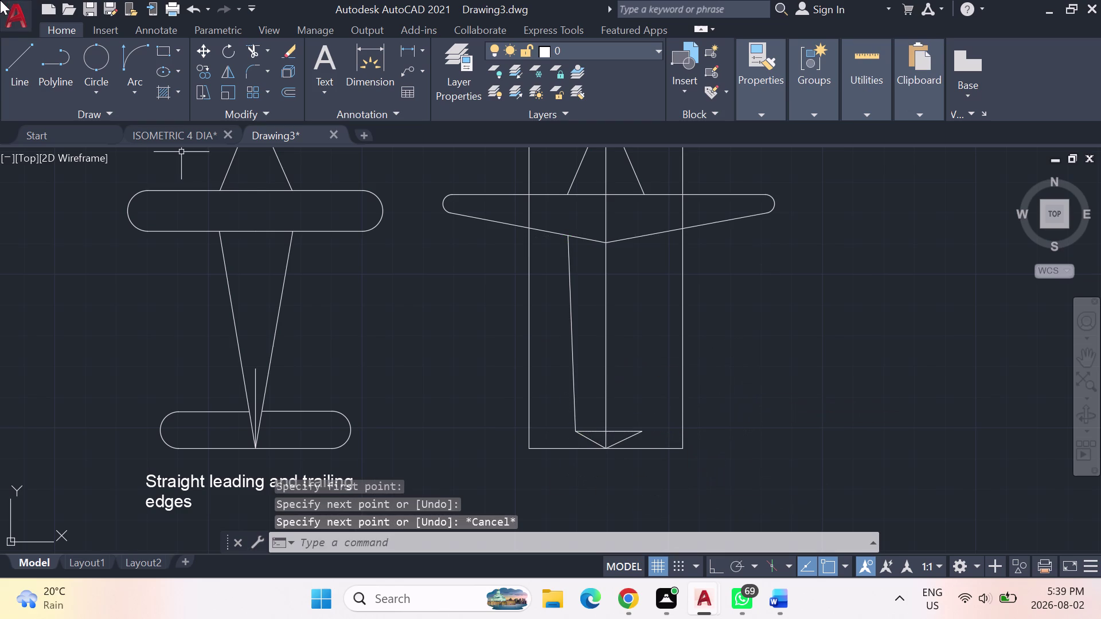
click(22, 53)
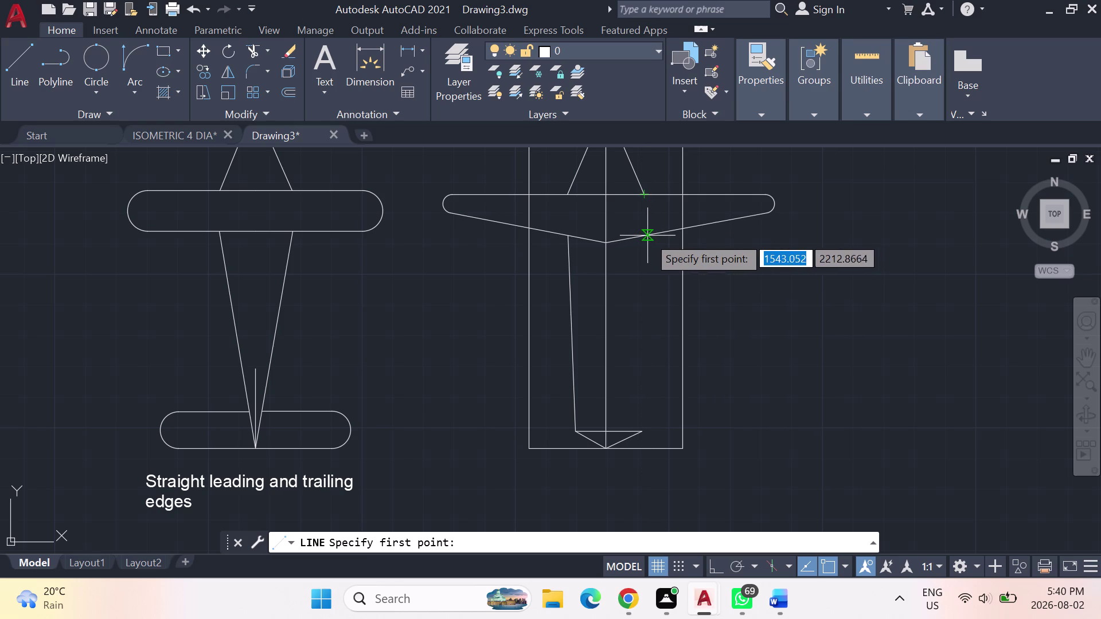
scroll(up, 3)
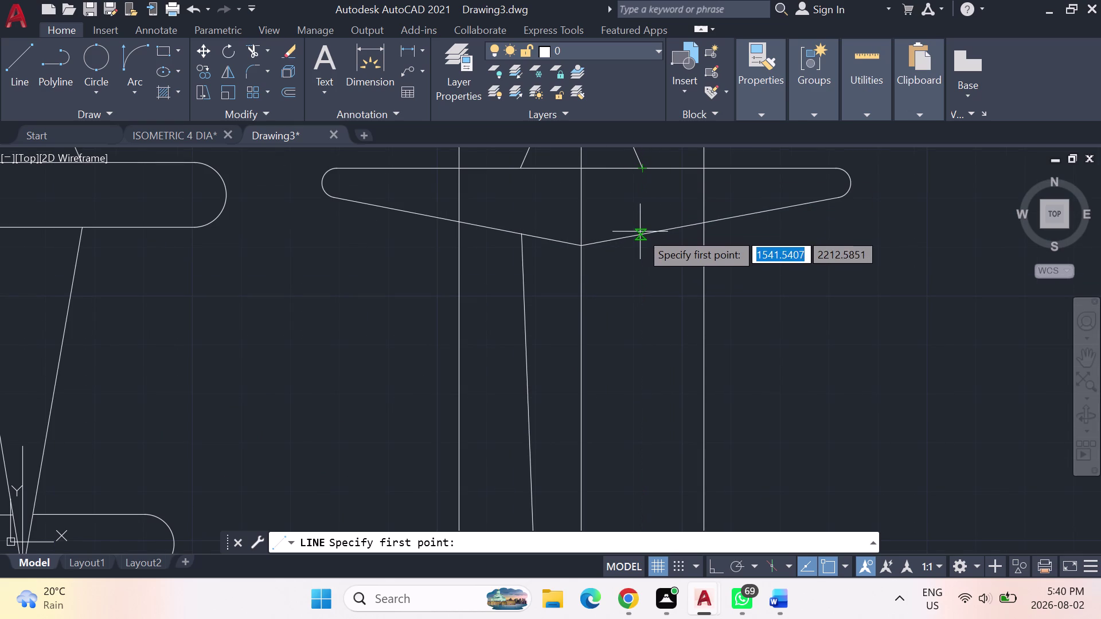
click(640, 231)
scroll(down, 3)
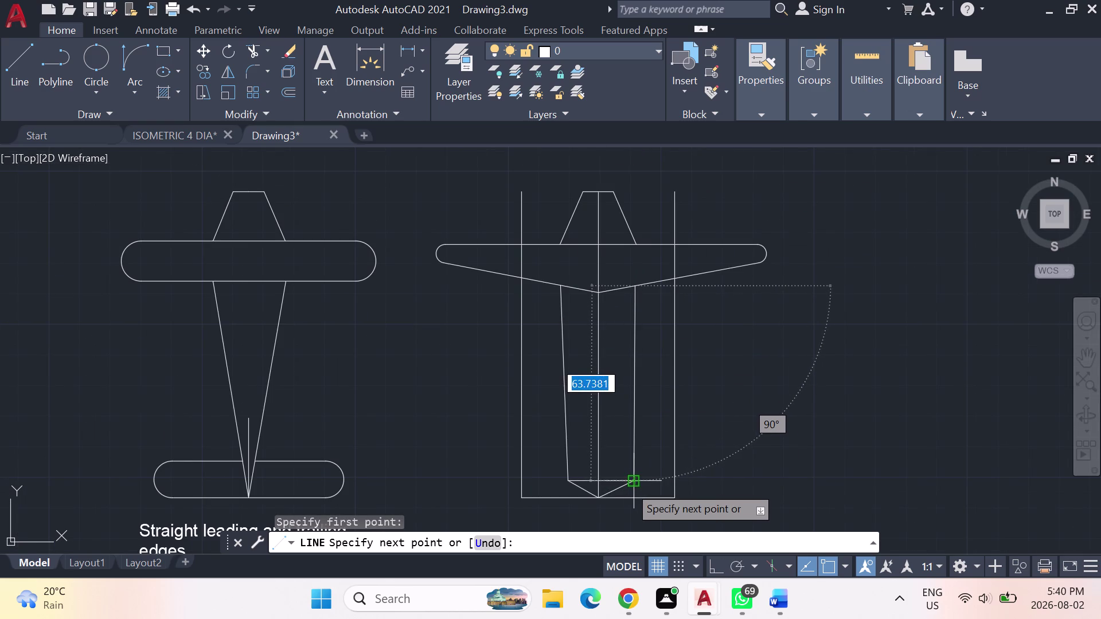
click(627, 484)
key(Escape)
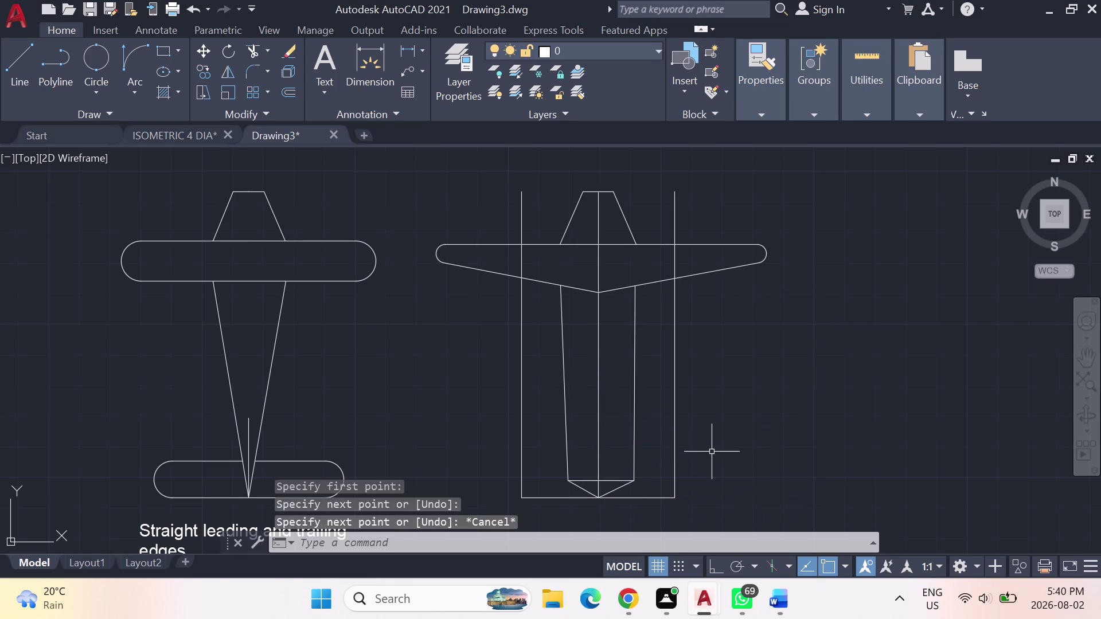
click(636, 416)
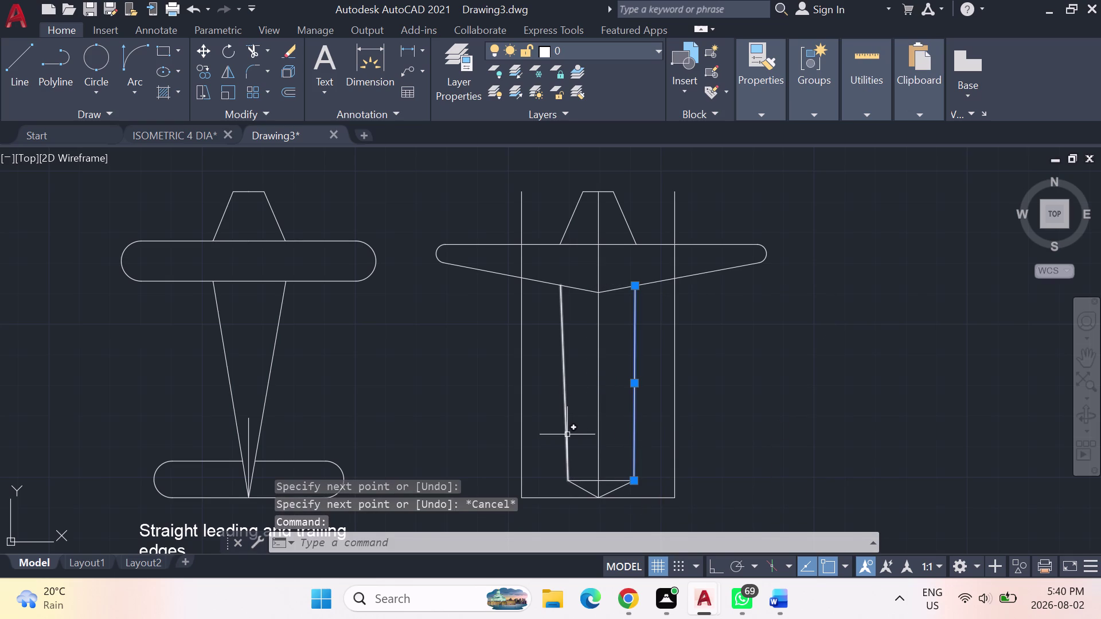
click(567, 435)
key(Delete)
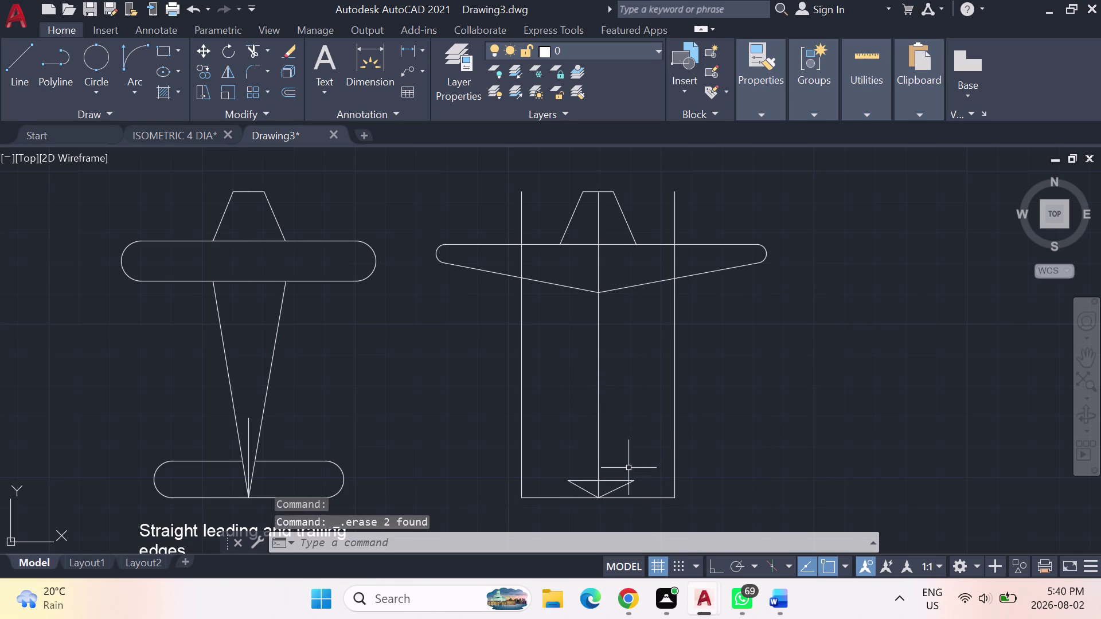
Erase all three edges of the old tail triangle.
click(623, 482)
key(Delete)
click(20, 62)
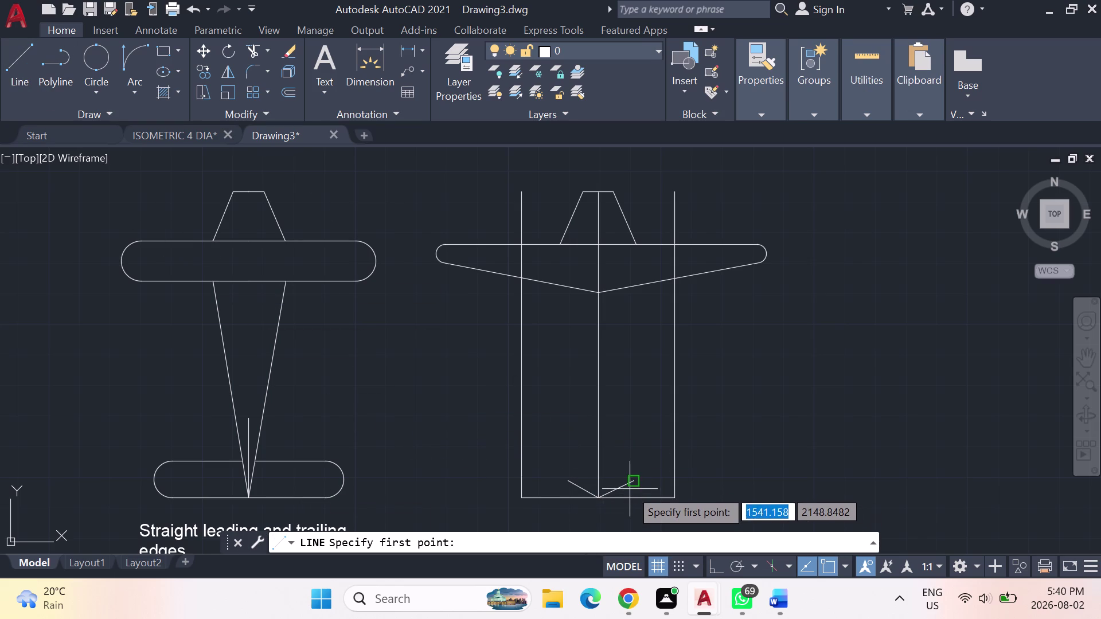
key(Escape)
key(Escape)
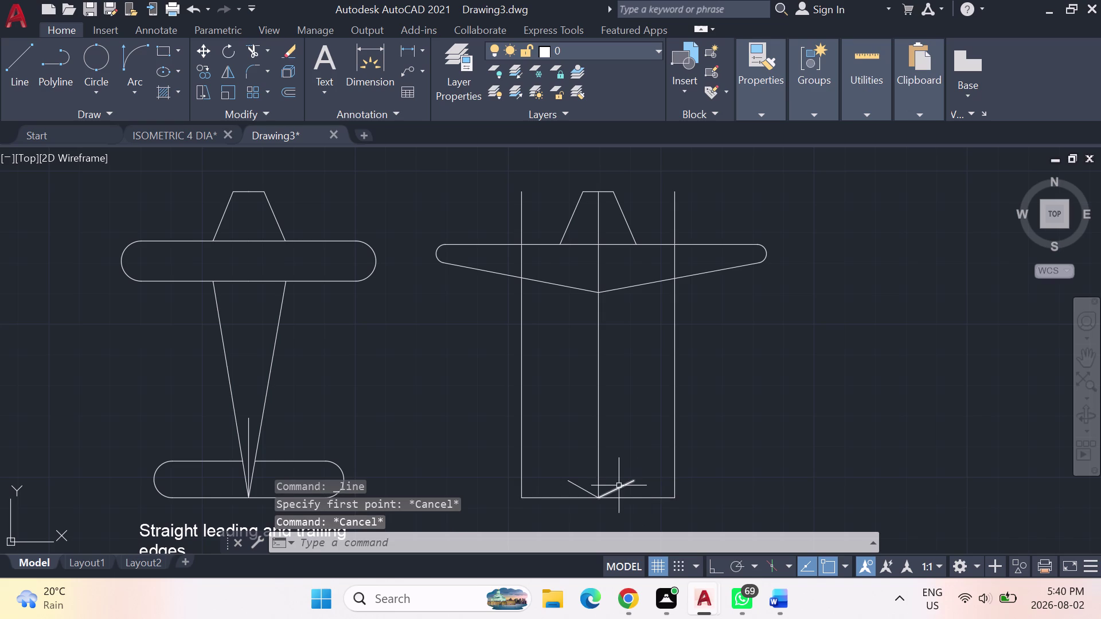
click(619, 486)
key(Delete)
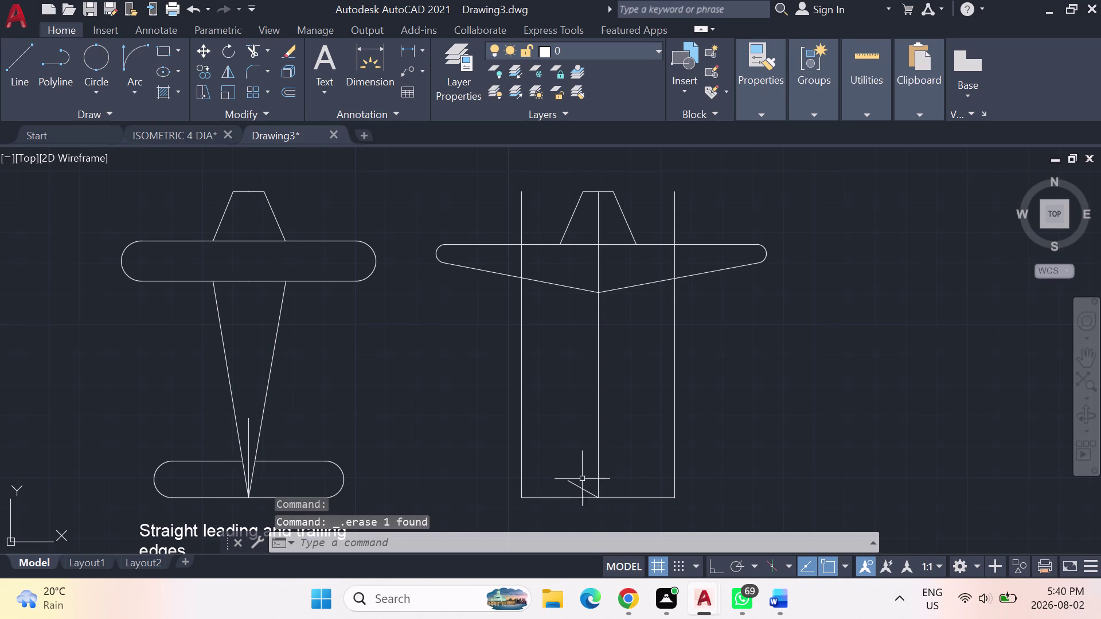
click(580, 484)
key(Delete)
Draw a new small closed triangle at the centerline's lower end.
click(34, 61)
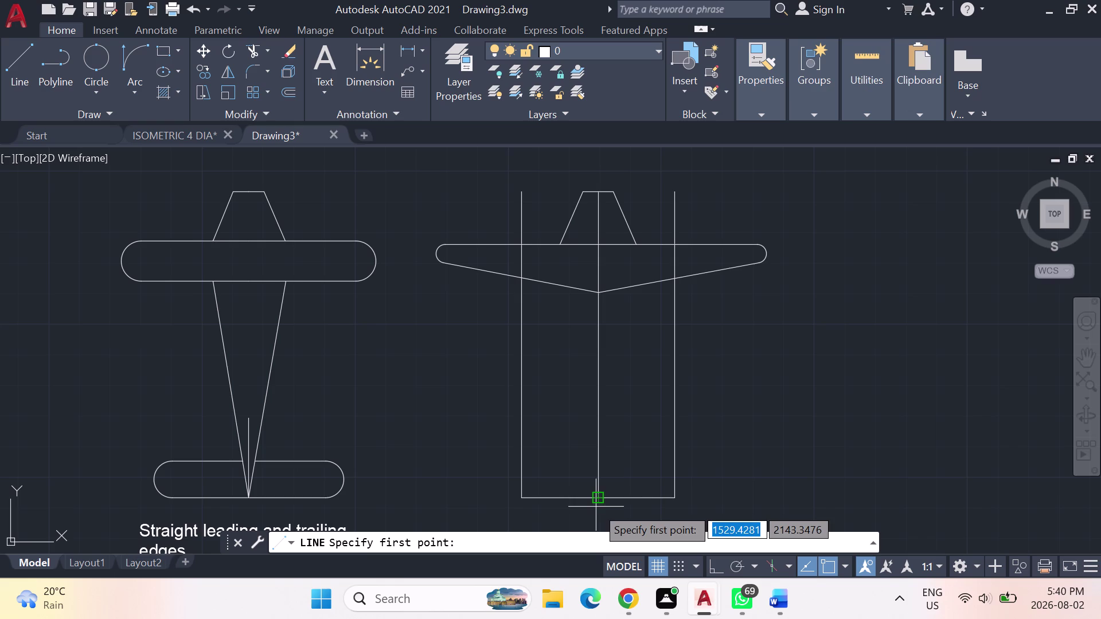
click(596, 507)
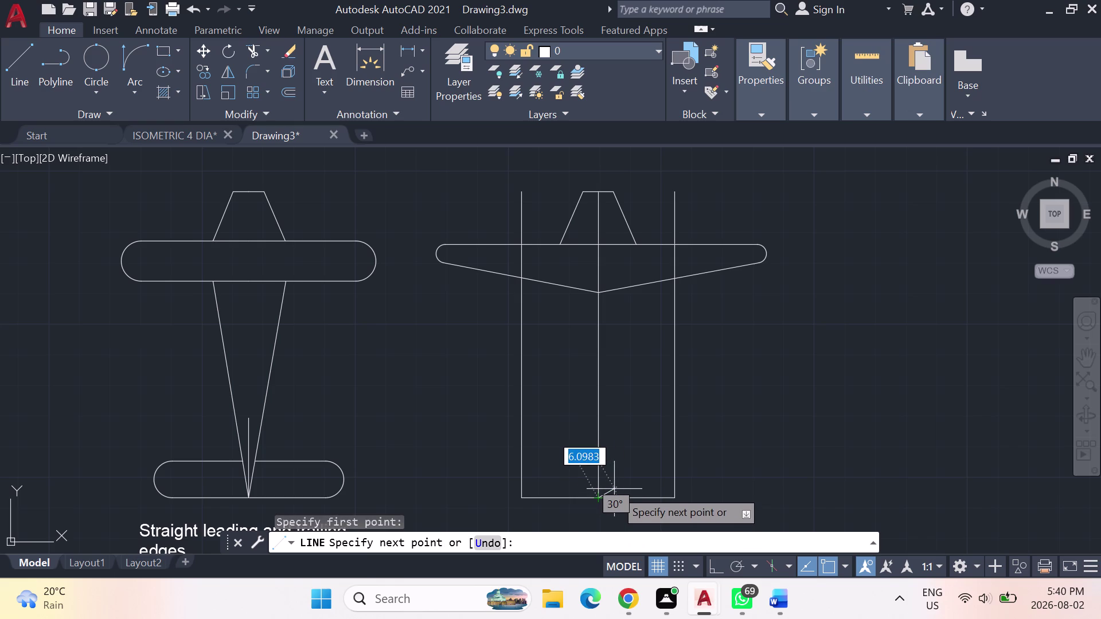
click(615, 489)
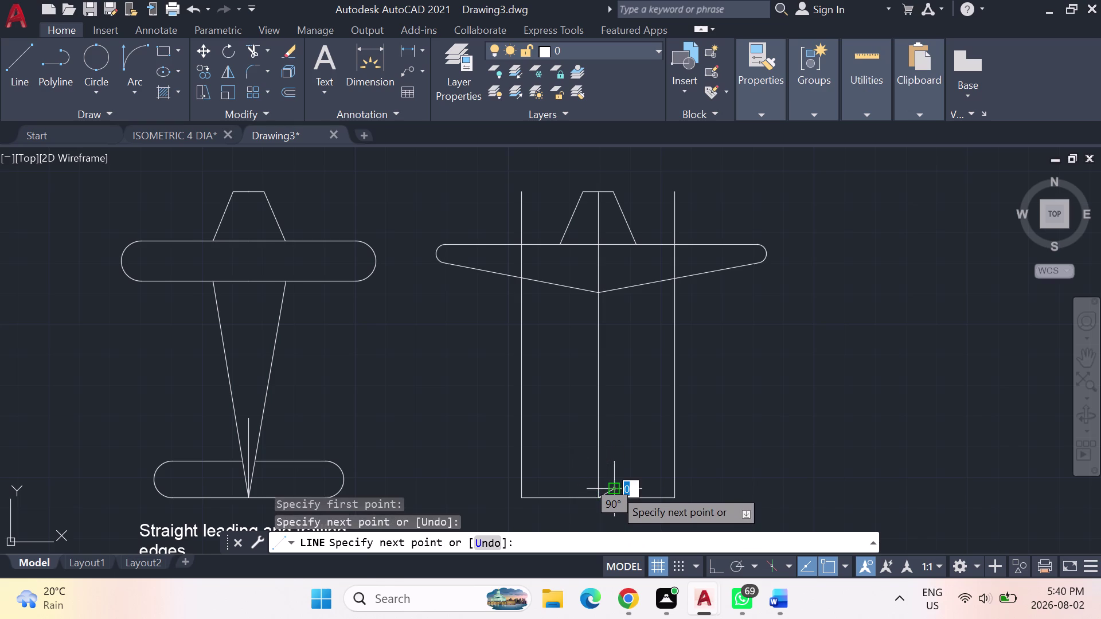
click(584, 487)
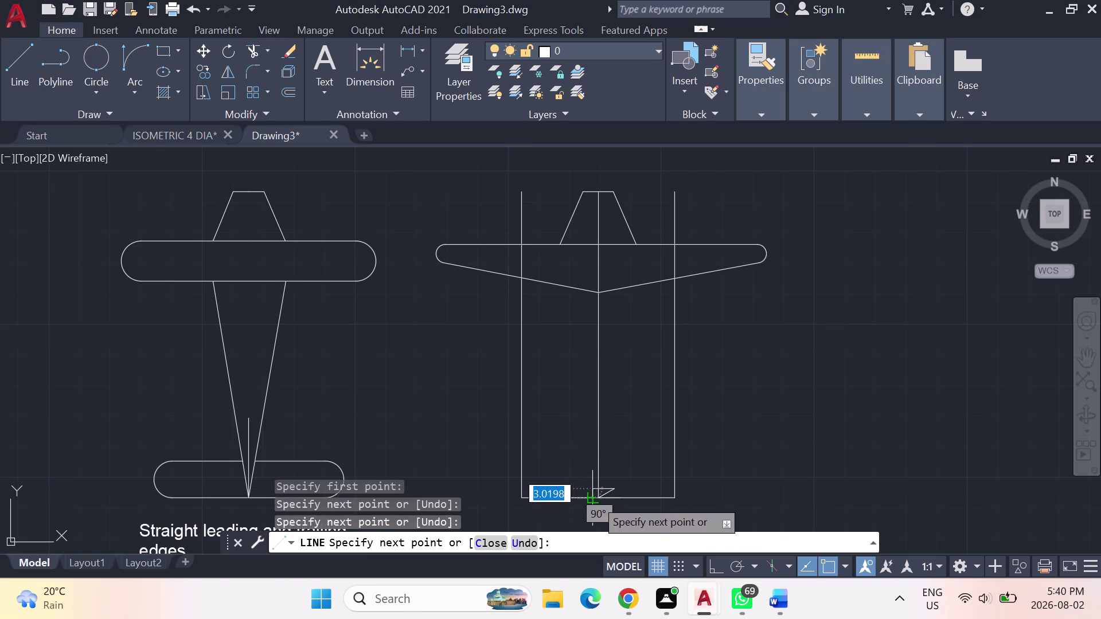
click(581, 488)
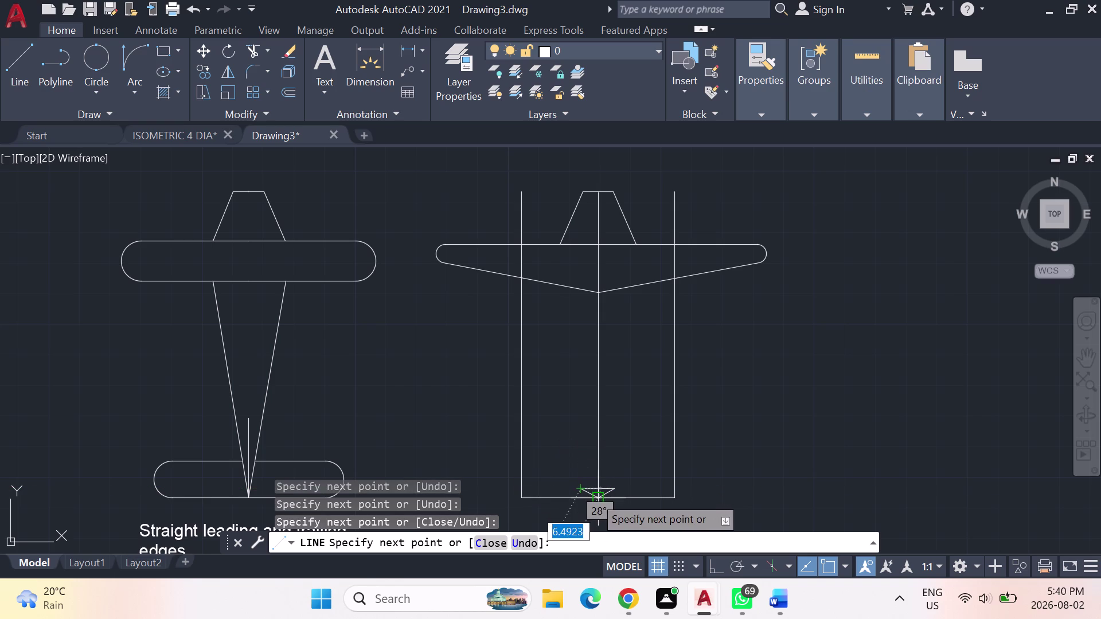
click(595, 496)
key(Escape)
key(Escape)
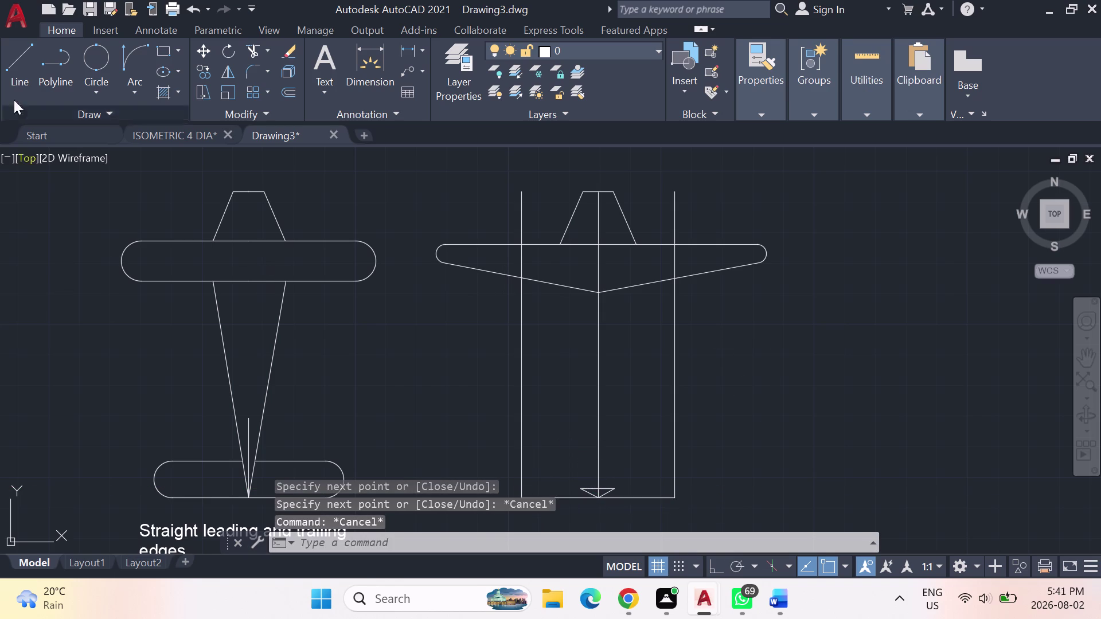
click(31, 77)
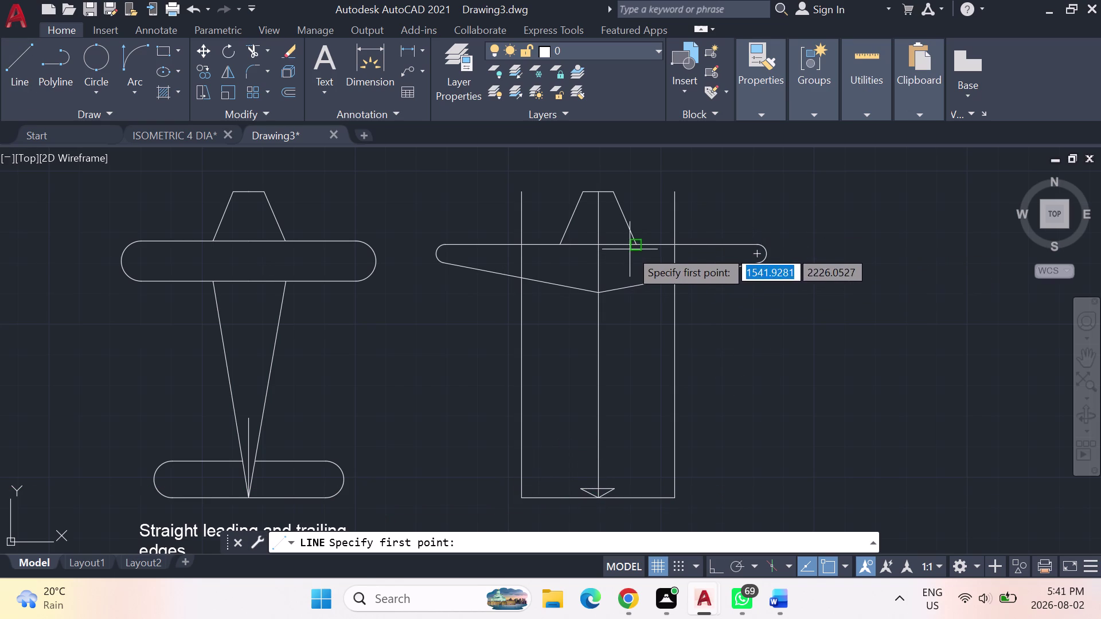
Draw the right and left tapered fuselage sides from the wing to the tail.
click(641, 288)
click(619, 487)
key(Escape)
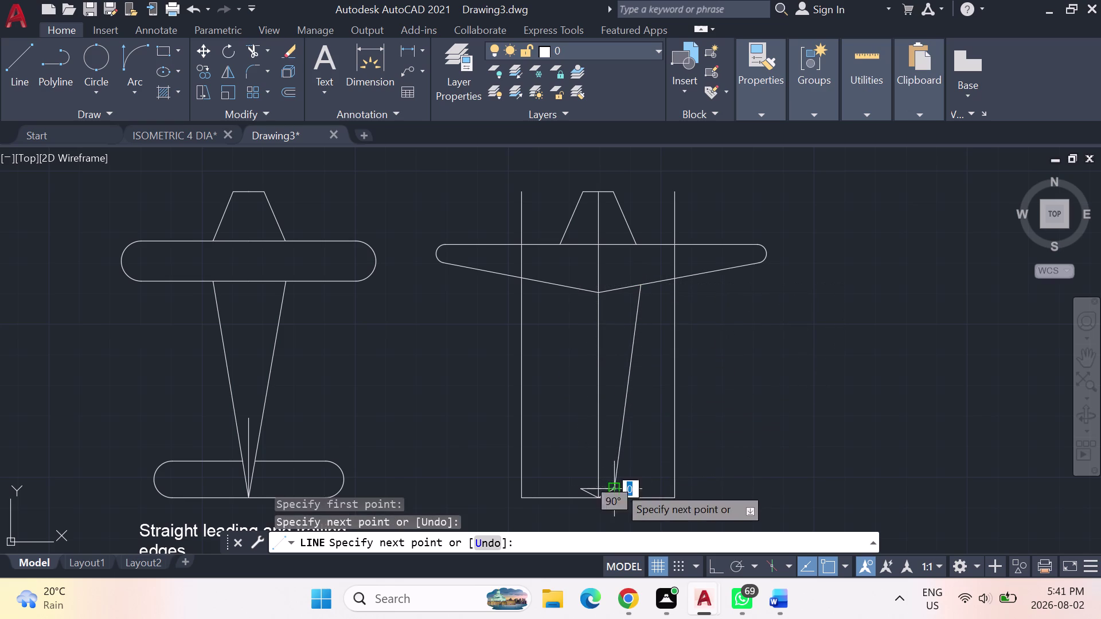
click(26, 56)
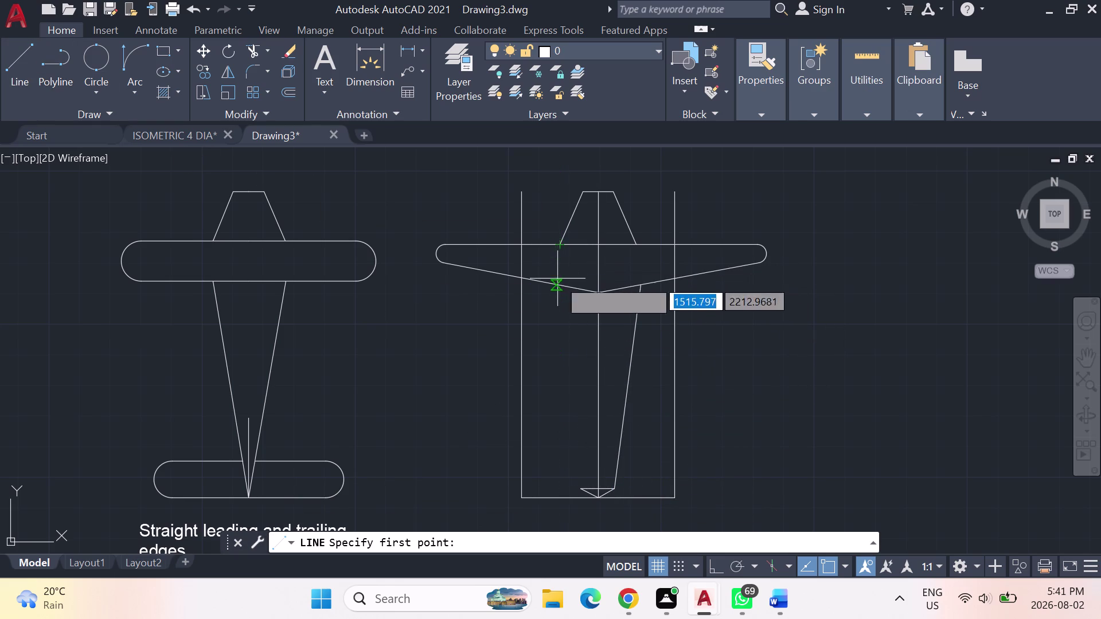
click(559, 288)
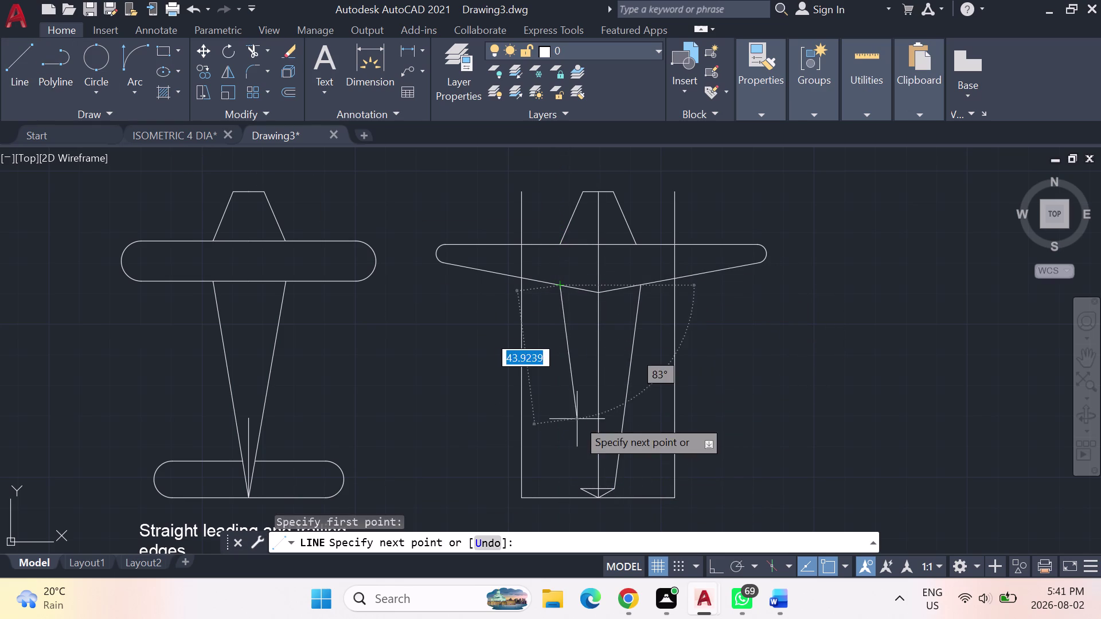
click(582, 488)
key(Escape)
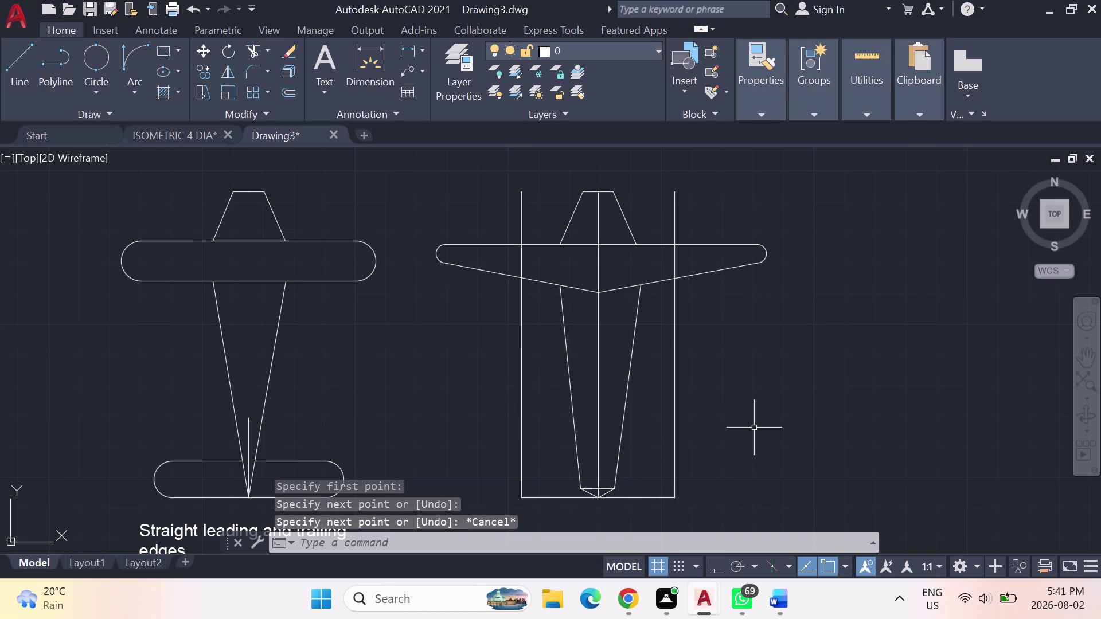
Delete the stray cross line and leftover short segment at the fuselage tail.
scroll(up, 3)
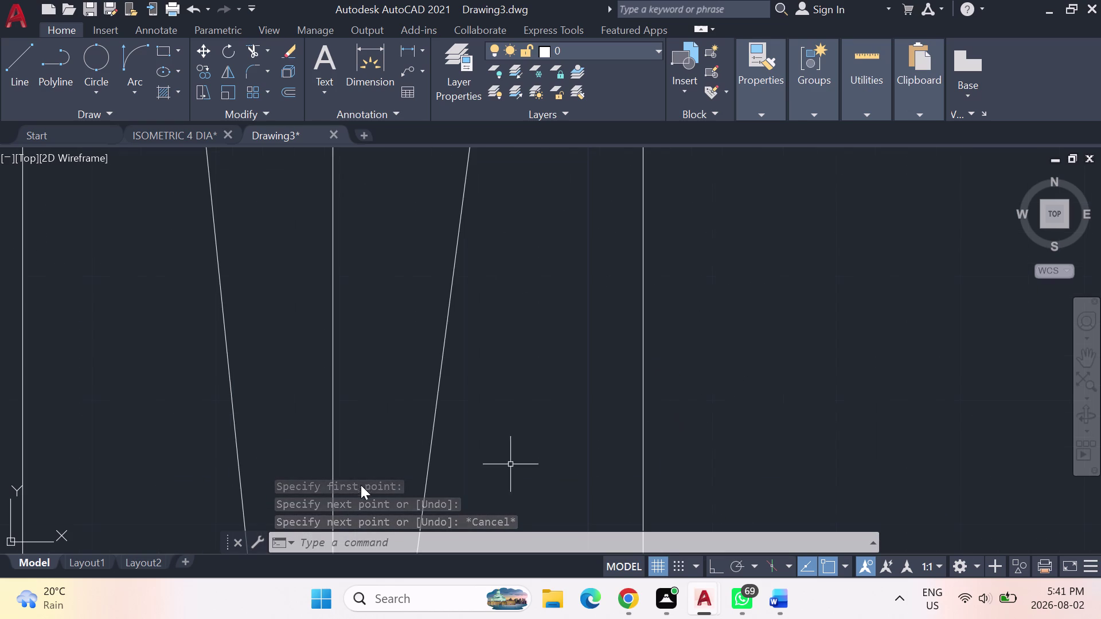
middle_drag(373, 442, 773, 294)
scroll(down, 3)
middle_drag(771, 353, 760, 340)
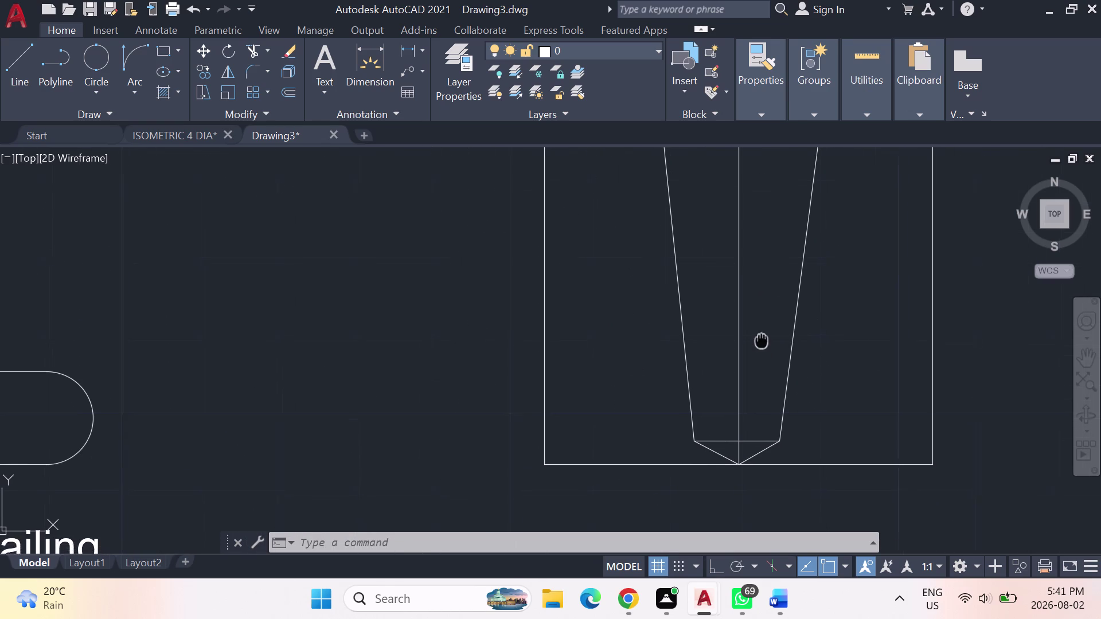
middle_drag(760, 340, 752, 327)
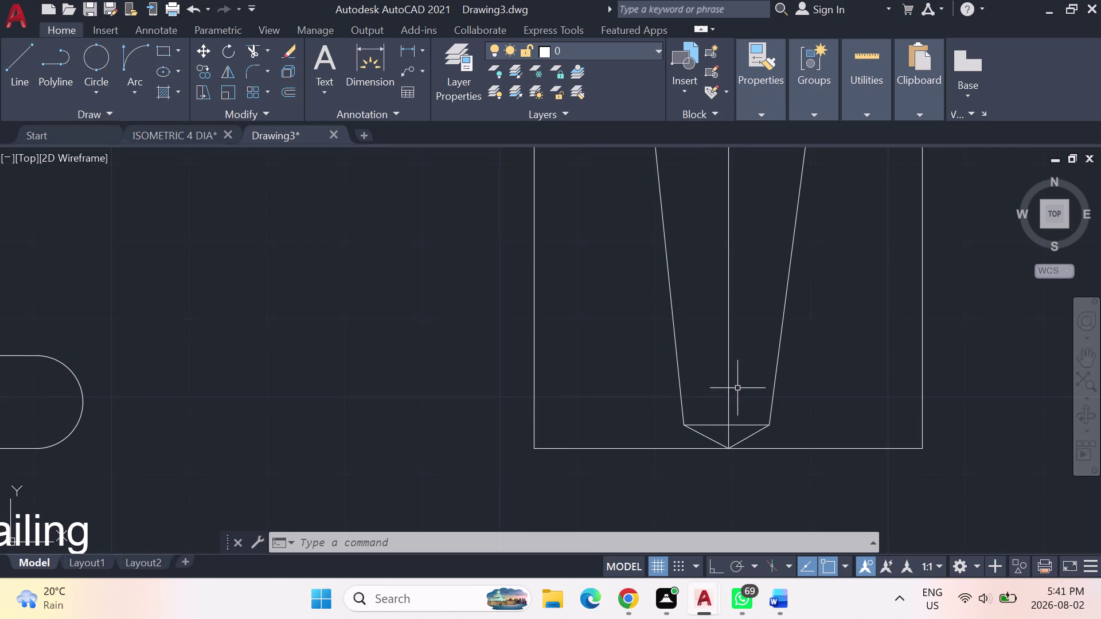
click(747, 425)
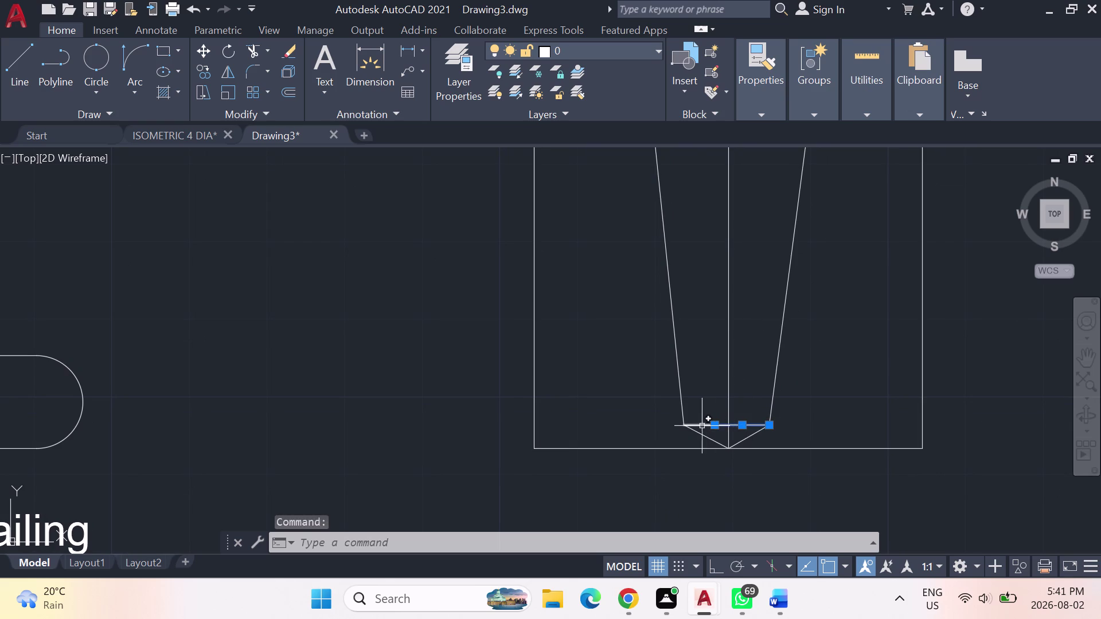
key(Delete)
click(706, 426)
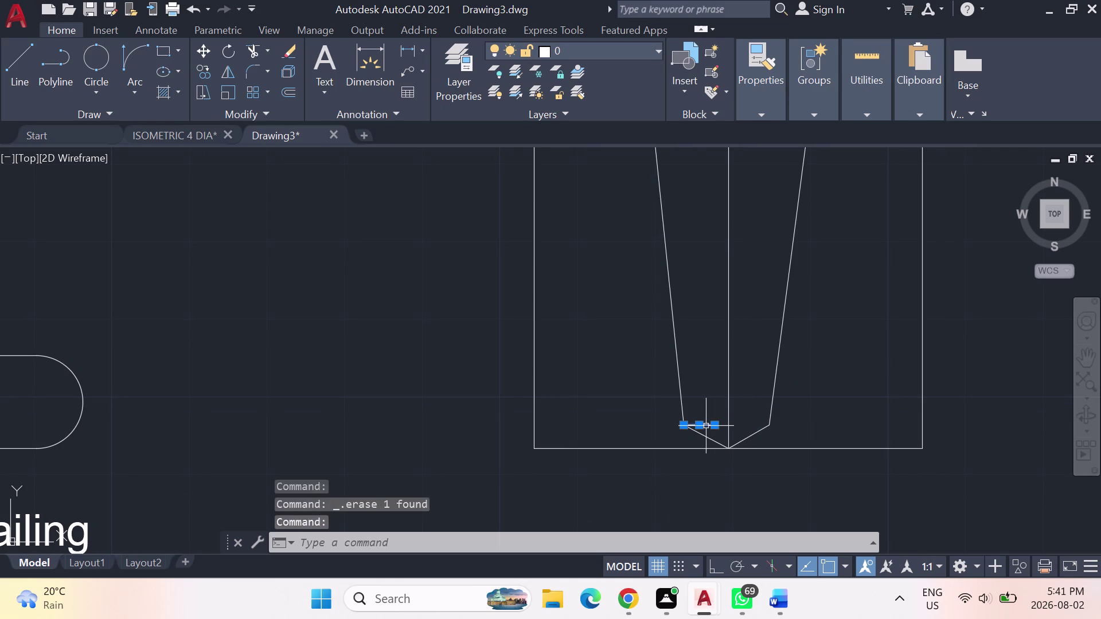
key(Delete)
scroll(down, 3)
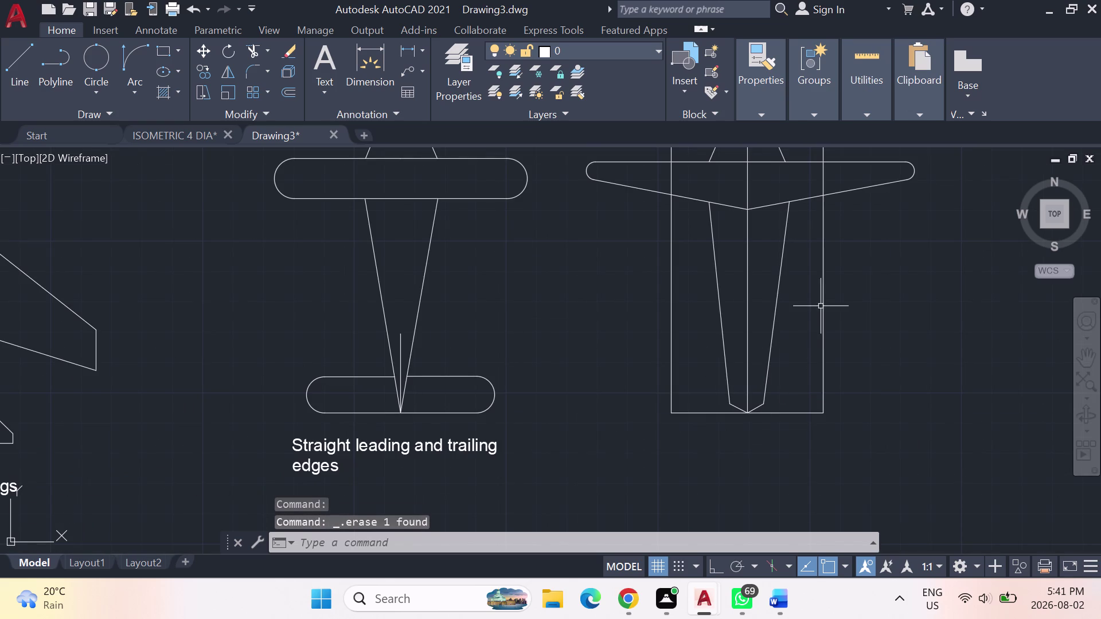
middle_drag(821, 306, 686, 353)
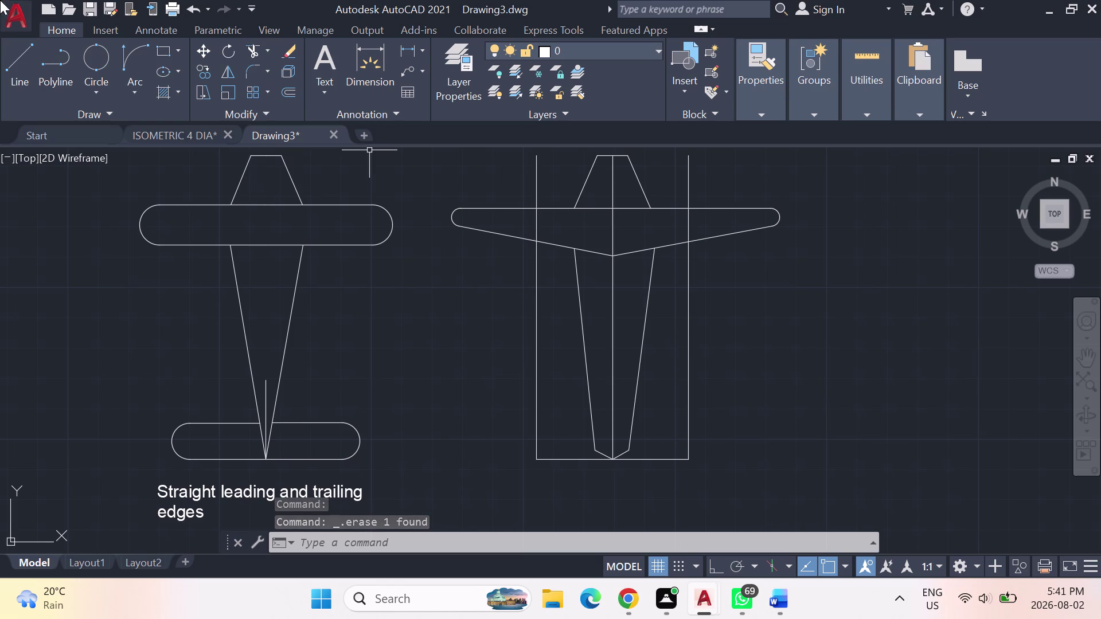
Draw angled tail lines from the fuselage tail point to the right and left tail tips.
click(11, 54)
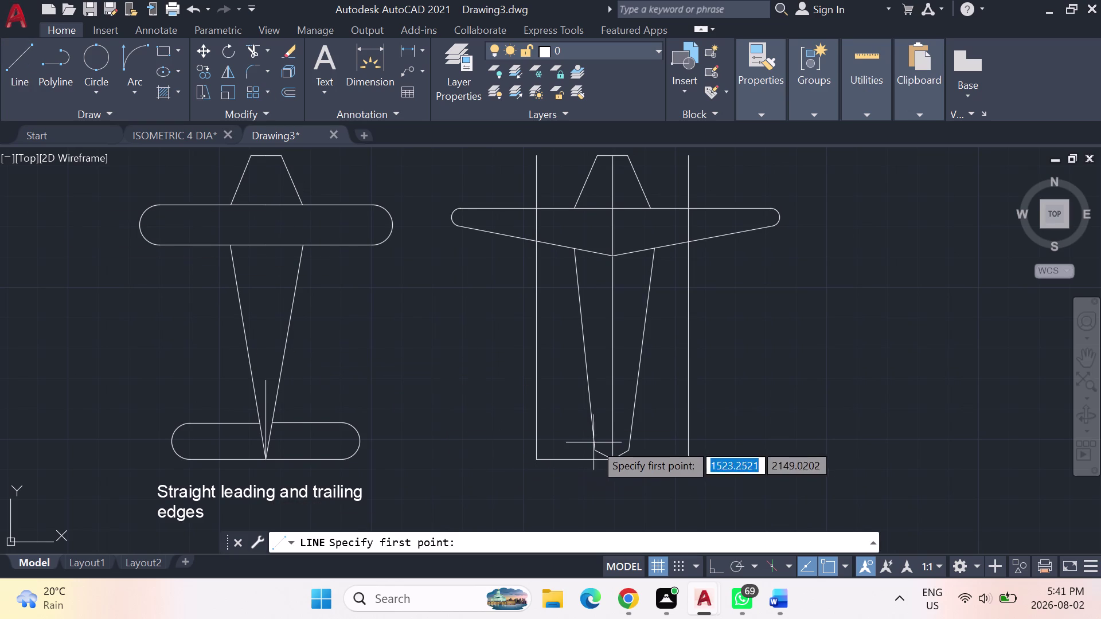
click(632, 448)
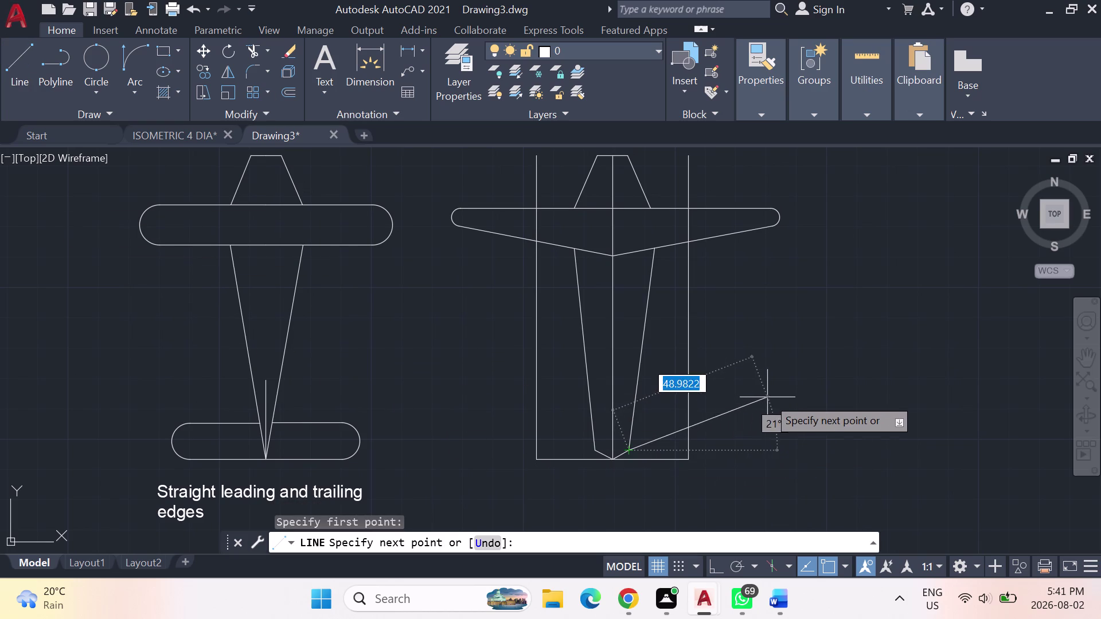
click(766, 417)
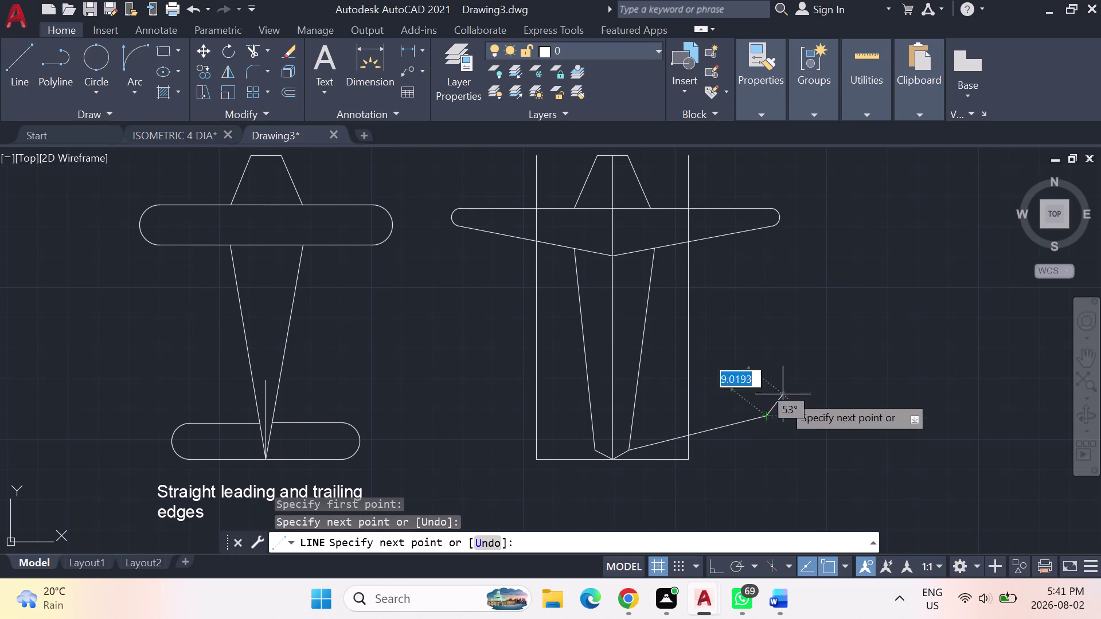
key(Escape)
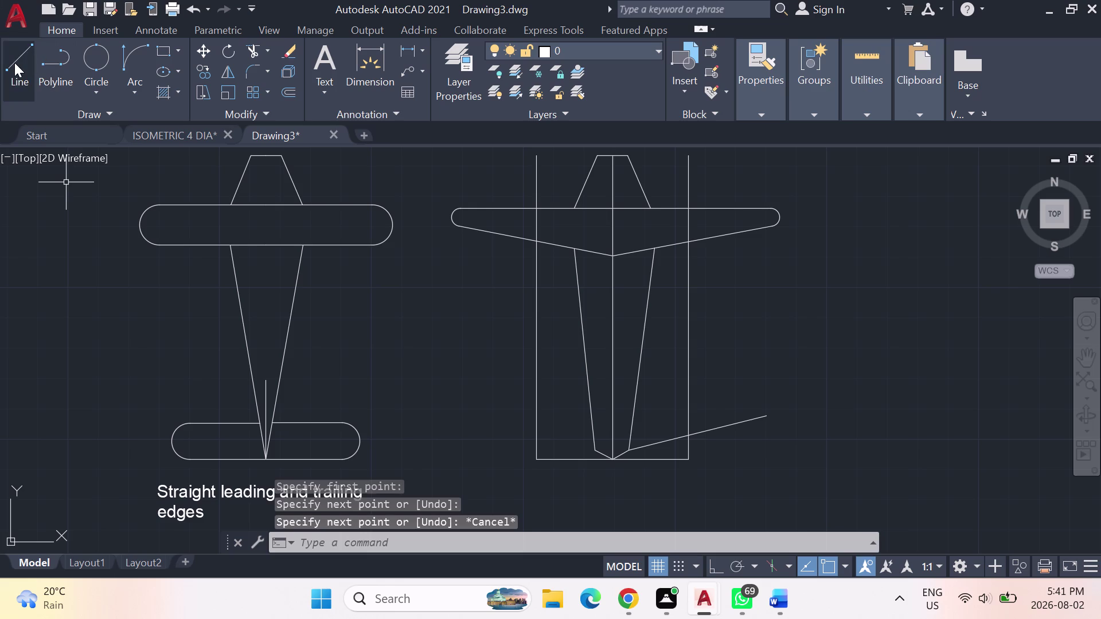
click(14, 63)
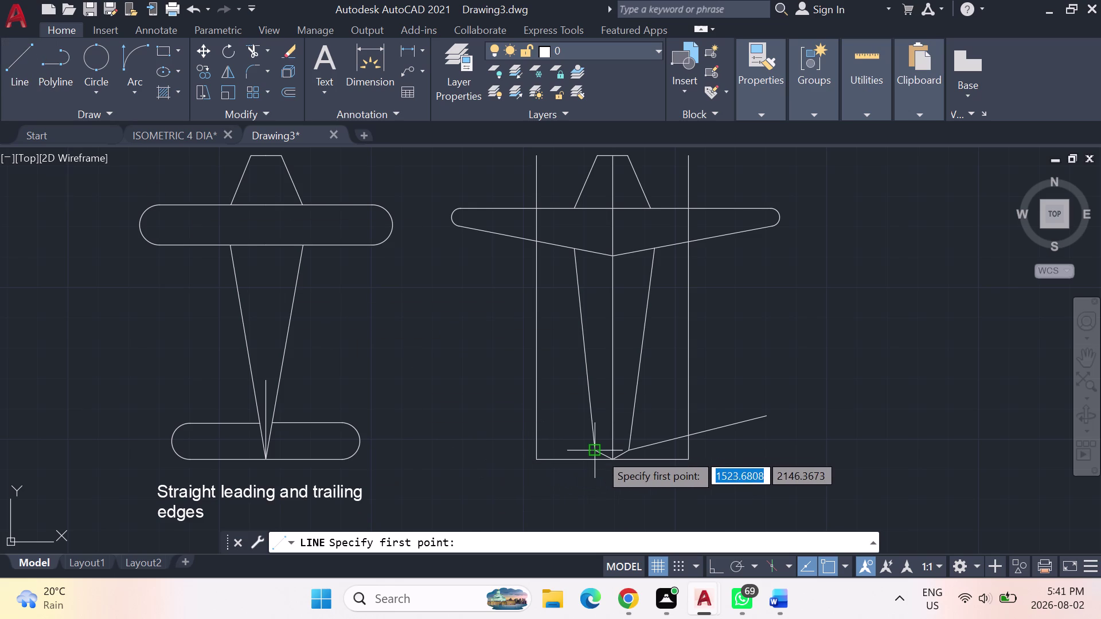
click(599, 453)
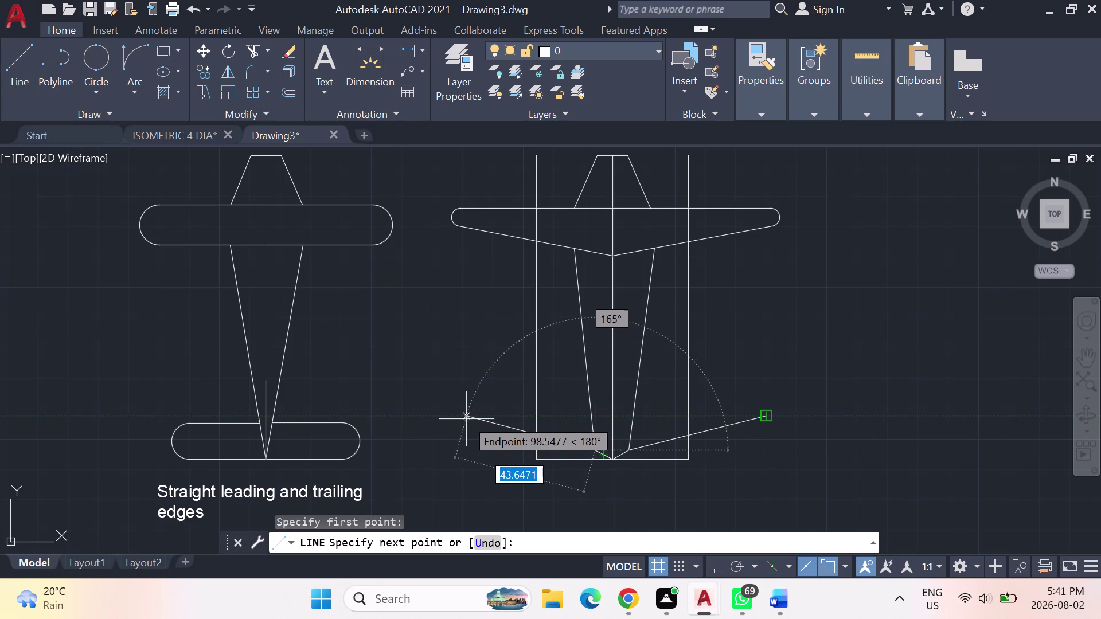
click(458, 418)
key(Escape)
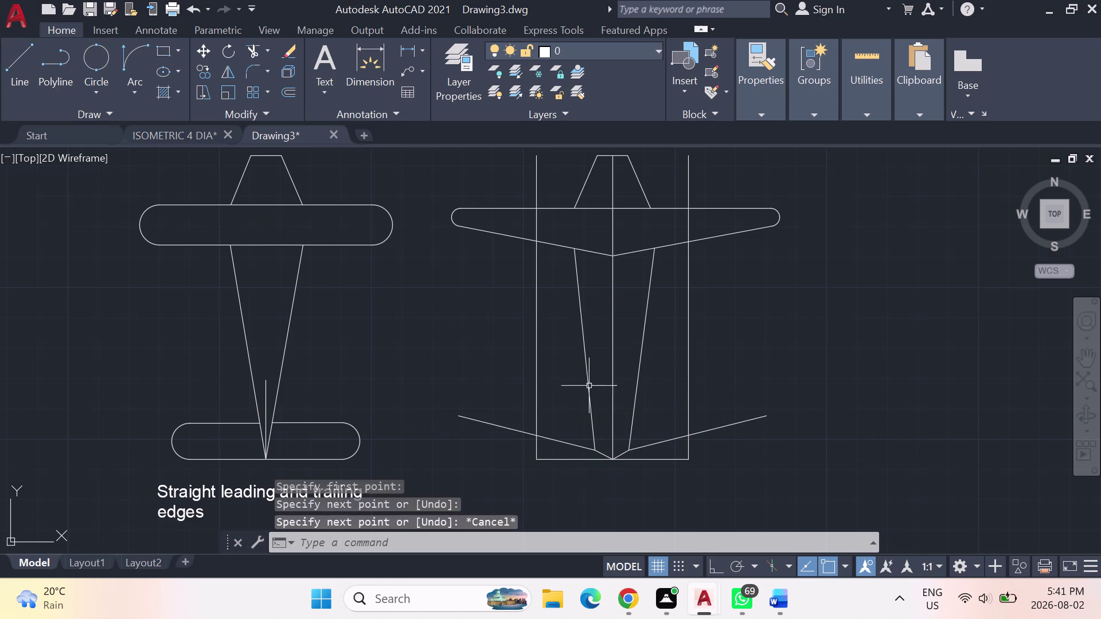
Draw horizontal right and left tail leading edges between the tail tips and fuselage.
click(0, 55)
click(26, 60)
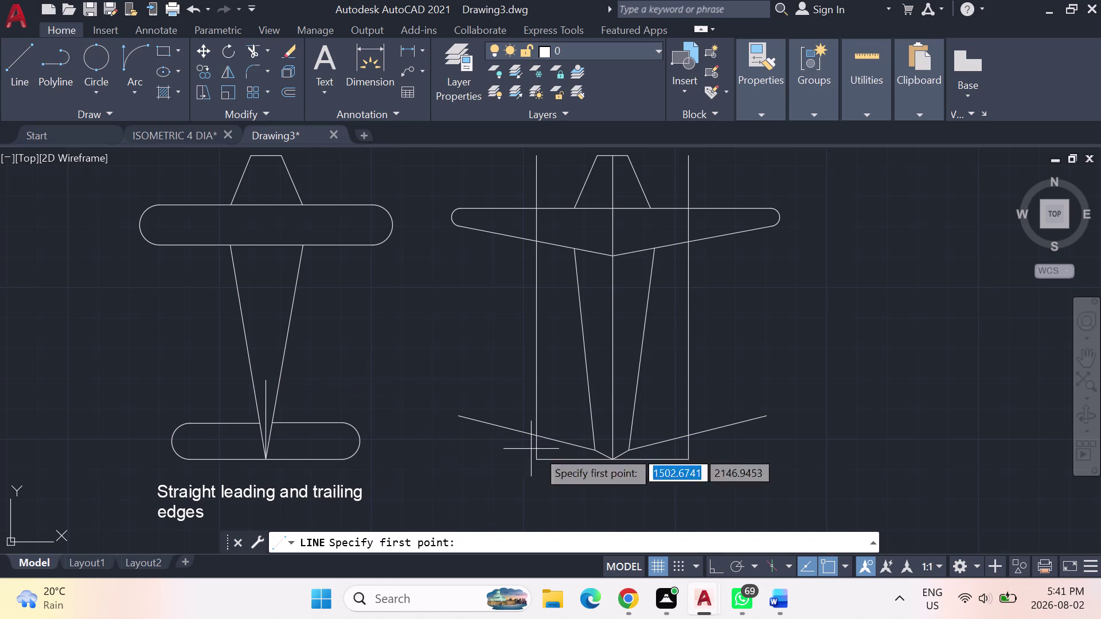
click(765, 420)
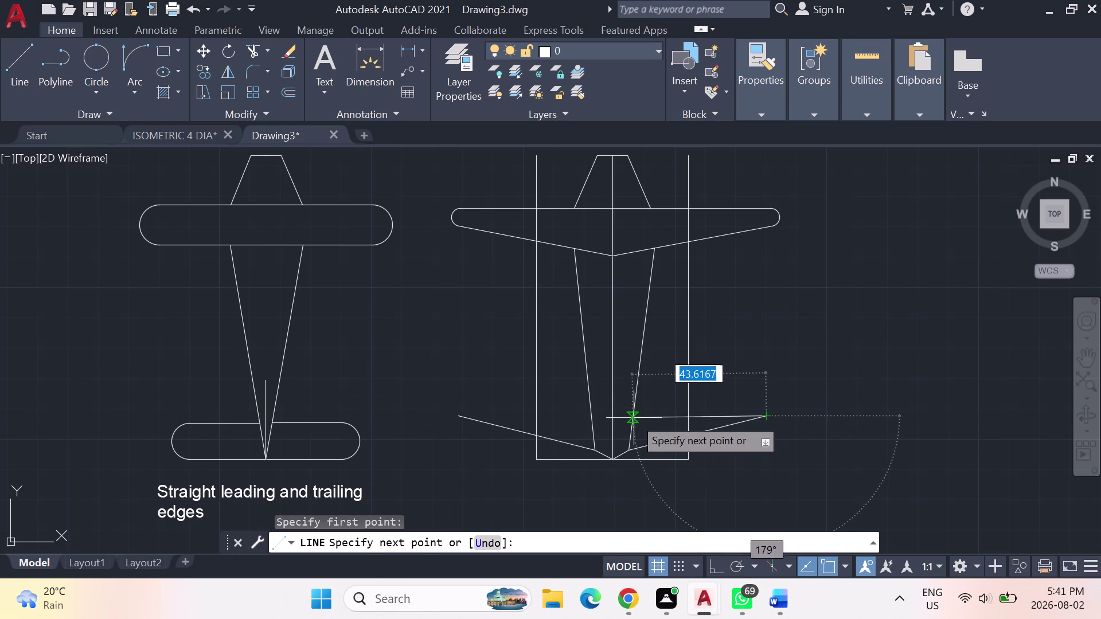
click(634, 415)
key(Escape)
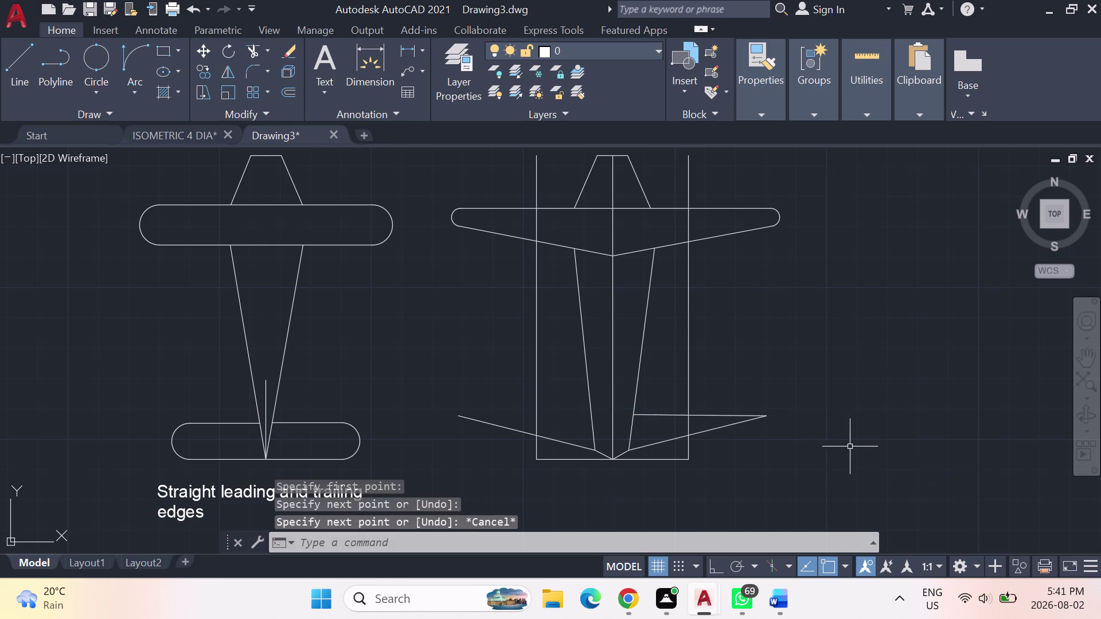
click(23, 56)
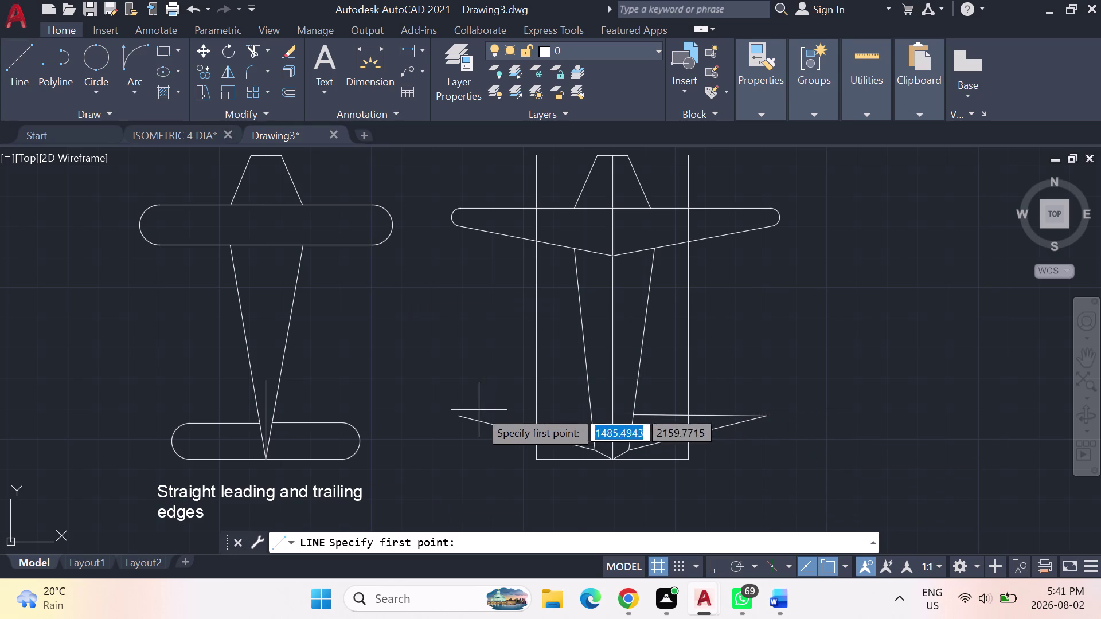
click(462, 414)
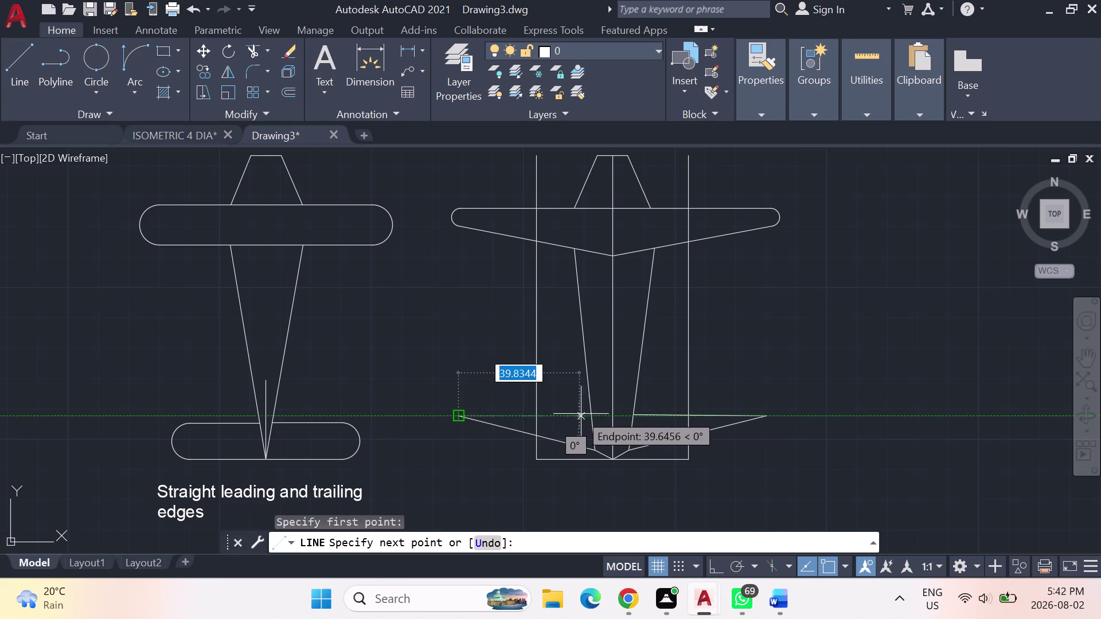
click(584, 416)
key(Escape)
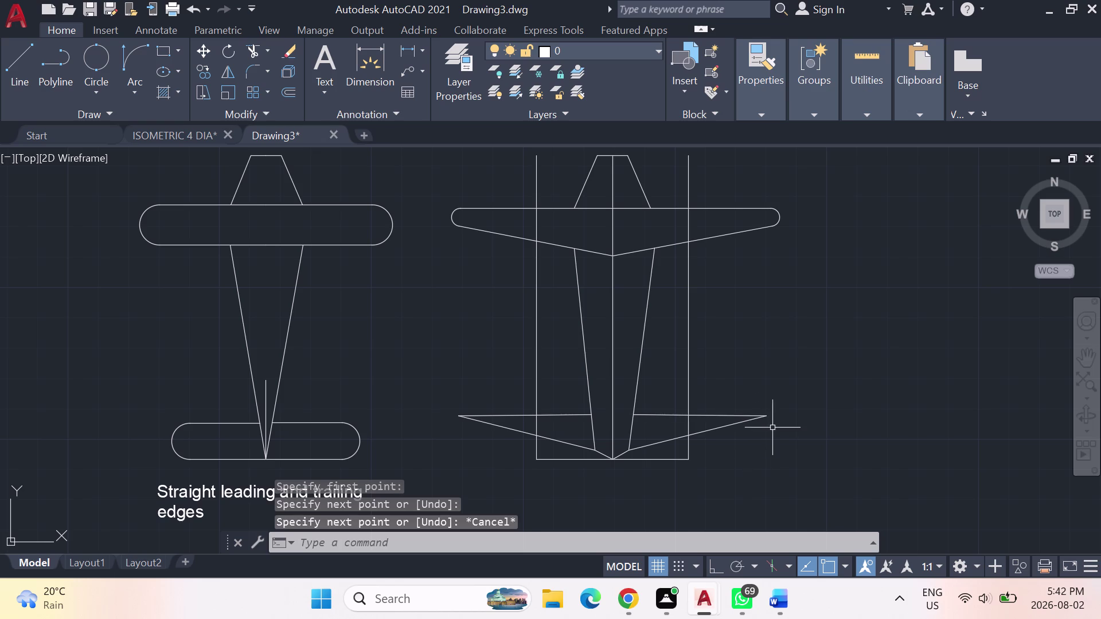
Delete the right and left angled tail lines.
click(728, 424)
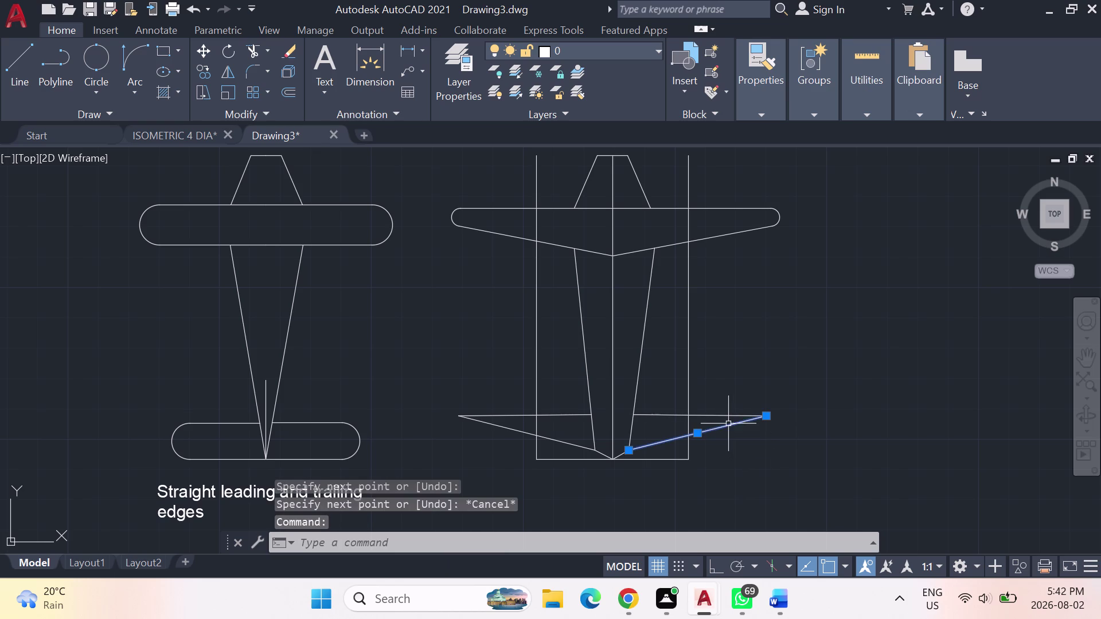
key(Delete)
click(509, 430)
key(Delete)
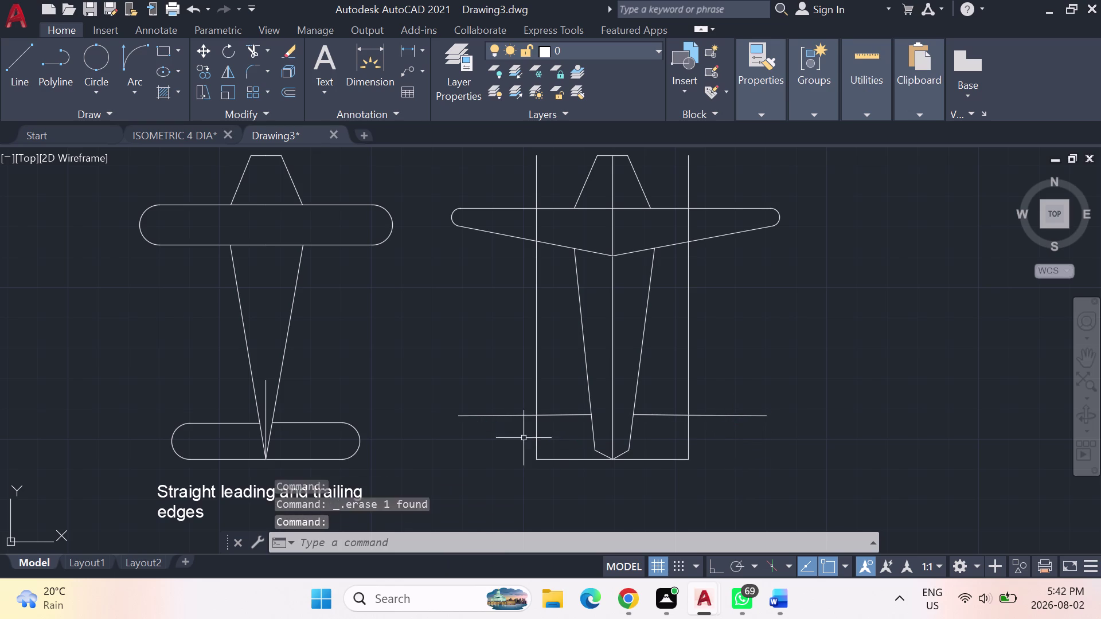
Redraw right and left trailing edges from the fuselage tail to below the tail tips.
click(9, 58)
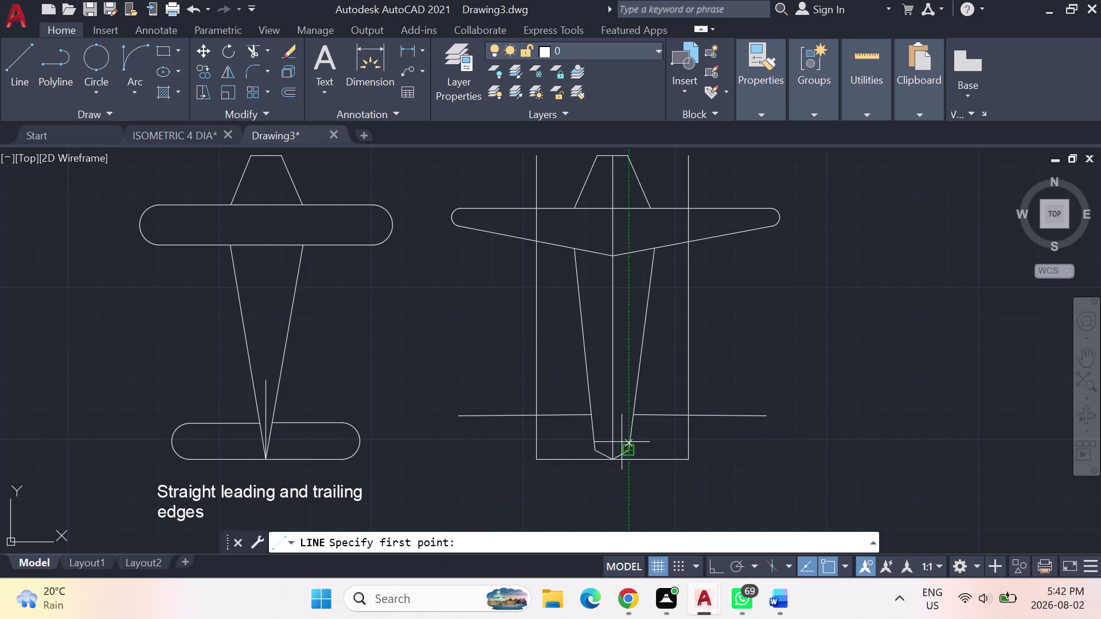
click(626, 448)
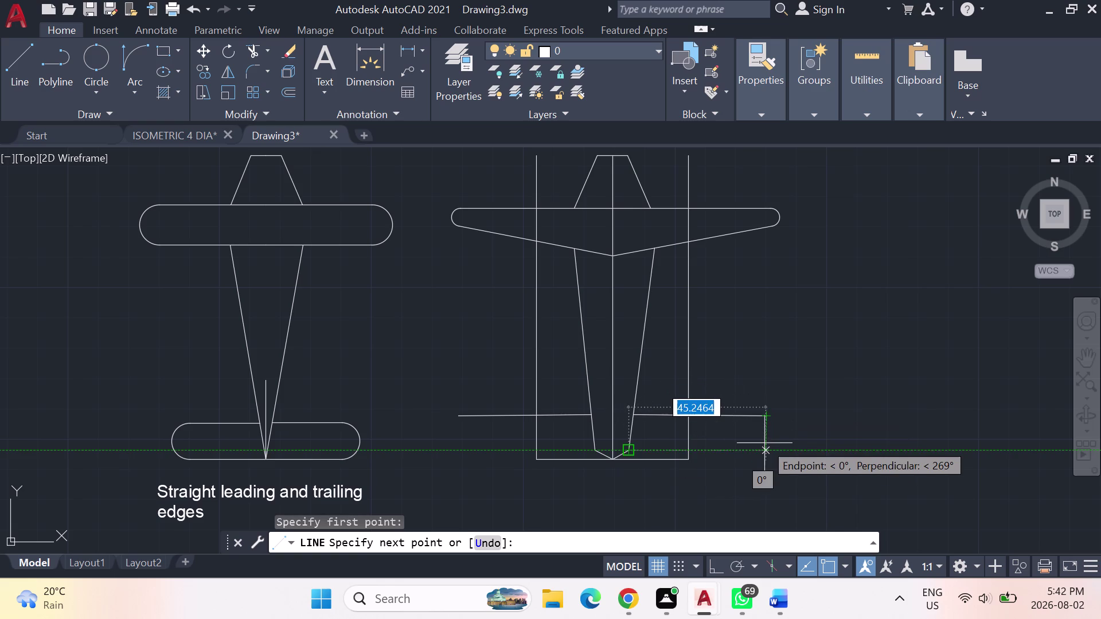
click(765, 436)
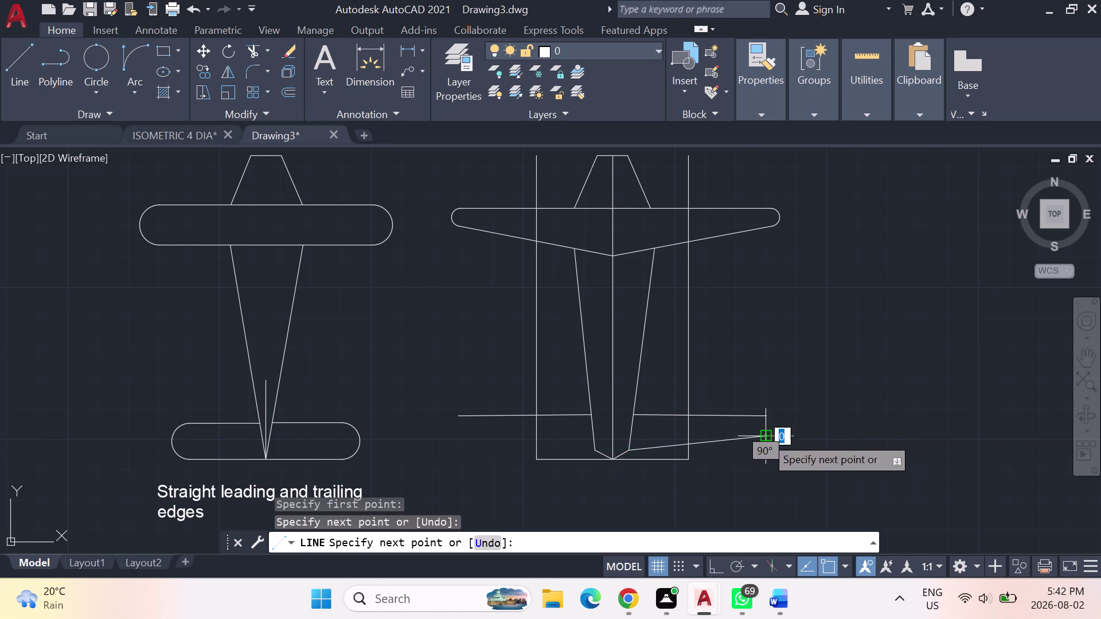
key(Escape)
click(24, 56)
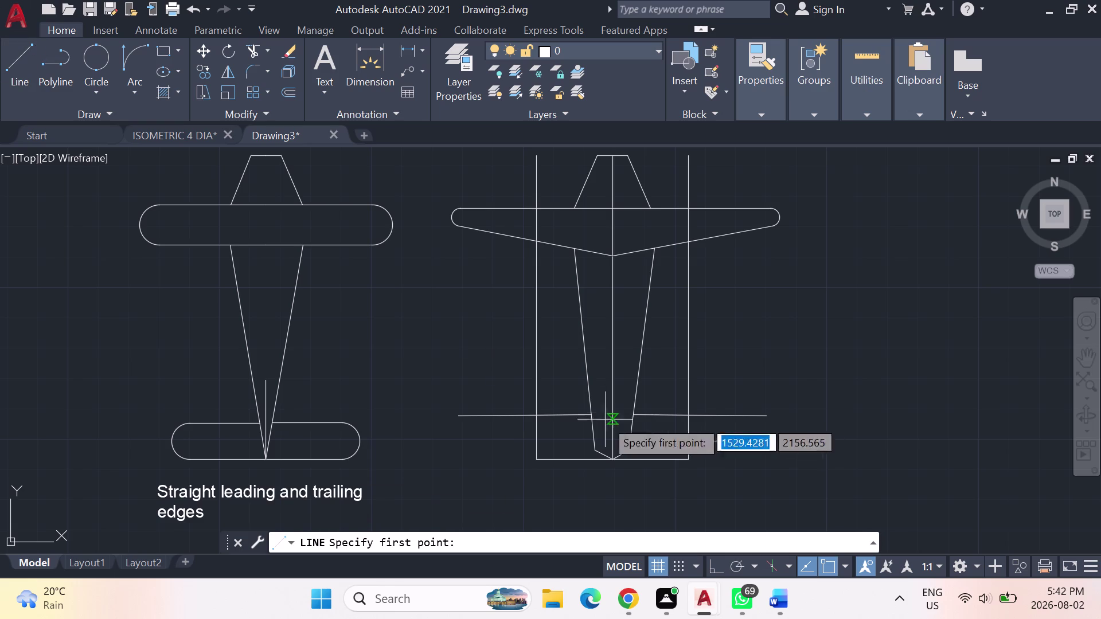
click(589, 449)
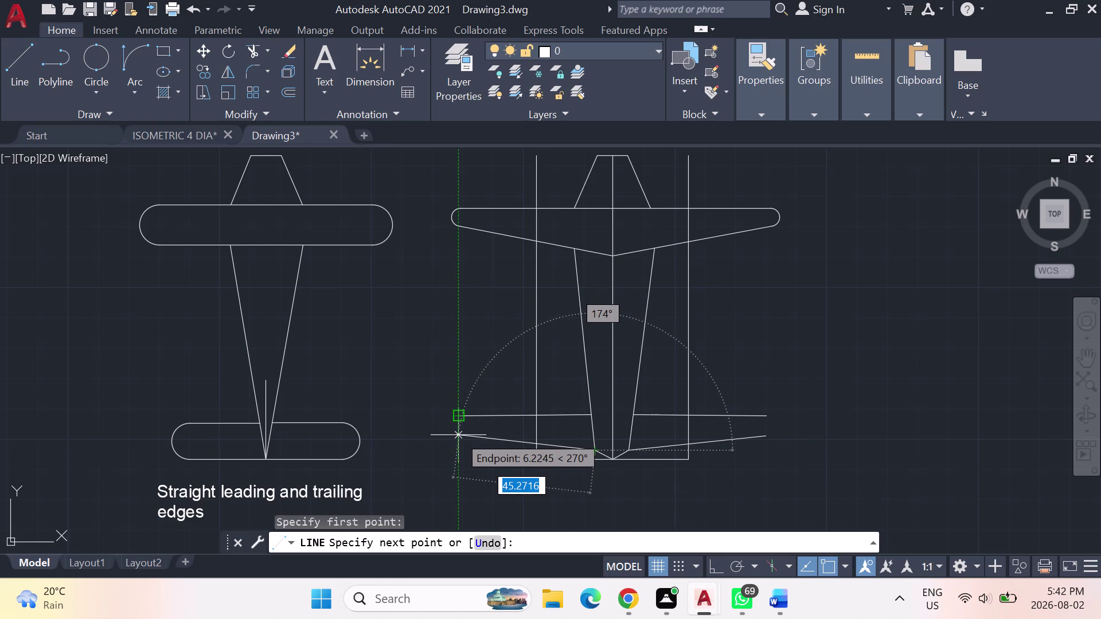
click(458, 436)
key(Escape)
key(Escape)
key(Escape)
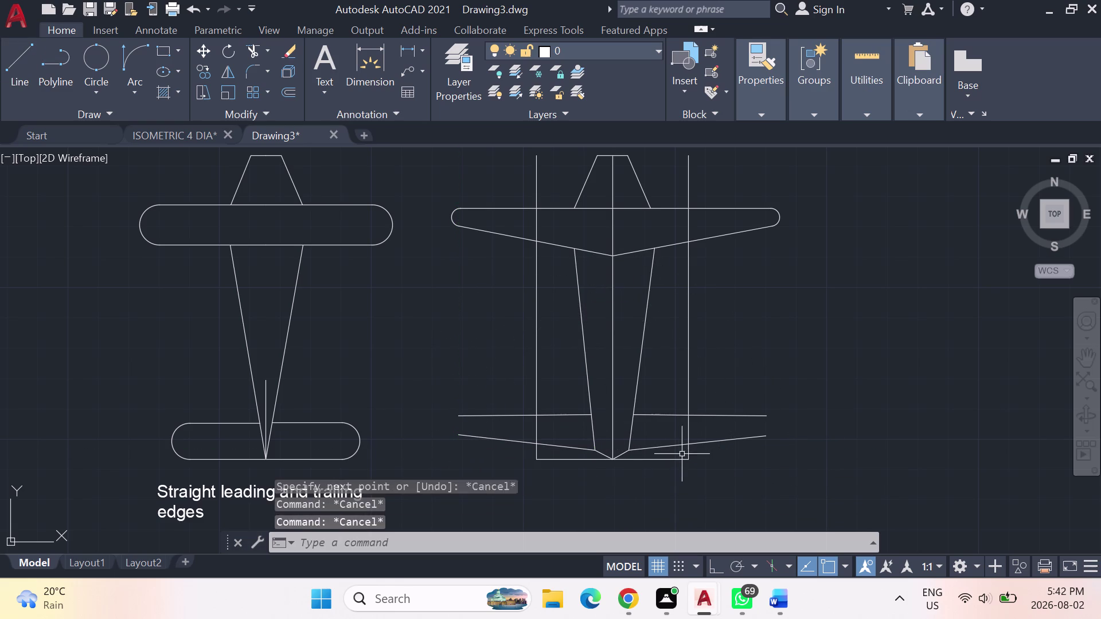
key(Escape)
Try a FILLET on the left tail edges, then cancel it.
text(fillet)
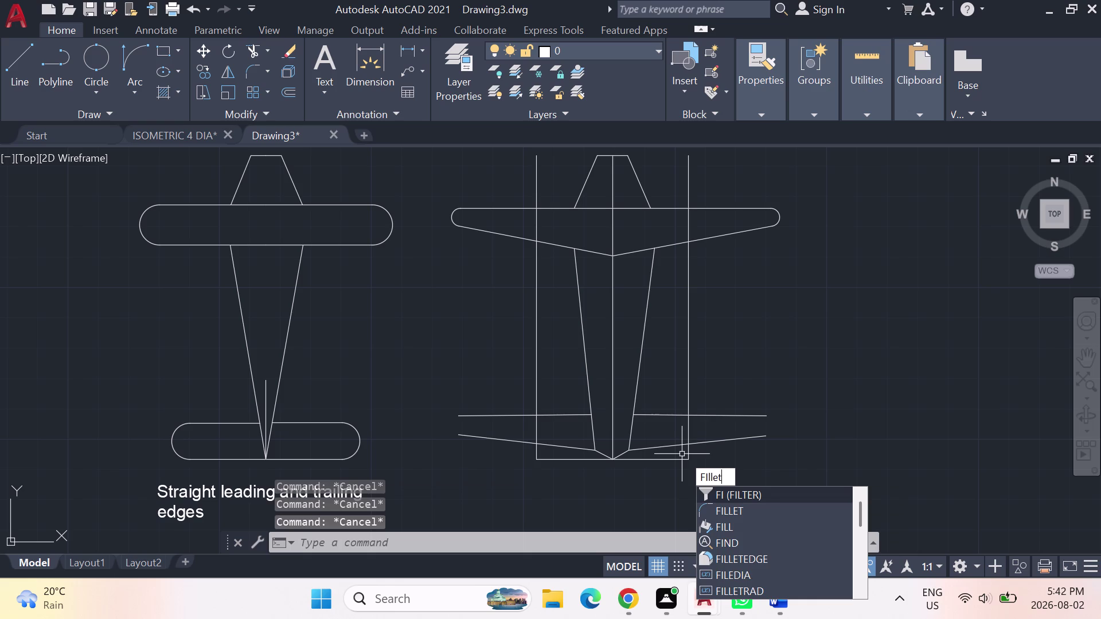
key(Return)
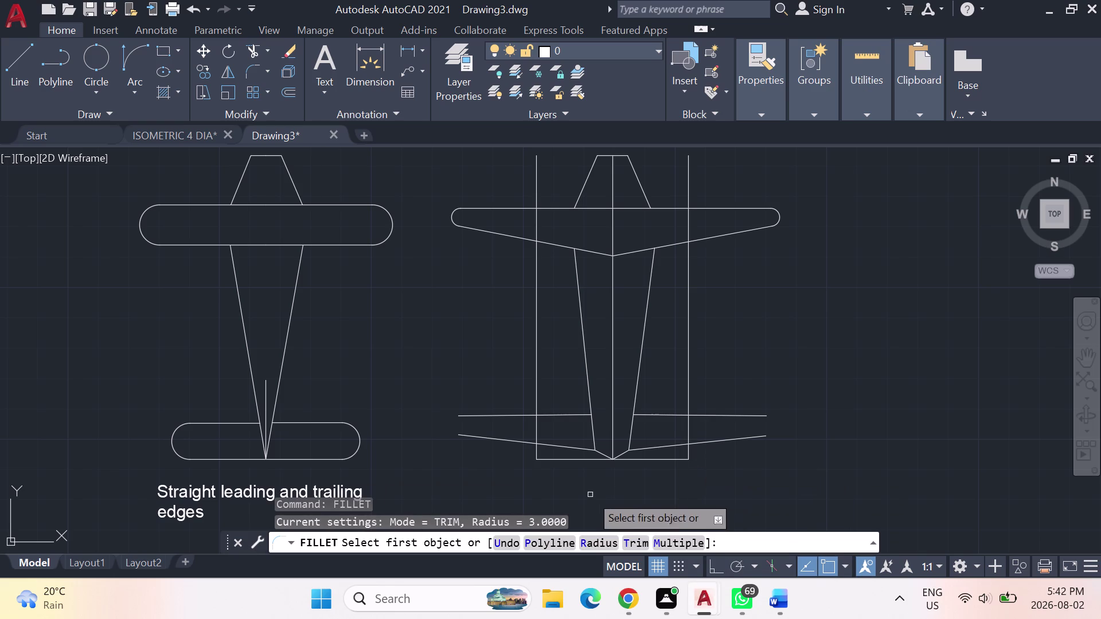
click(494, 440)
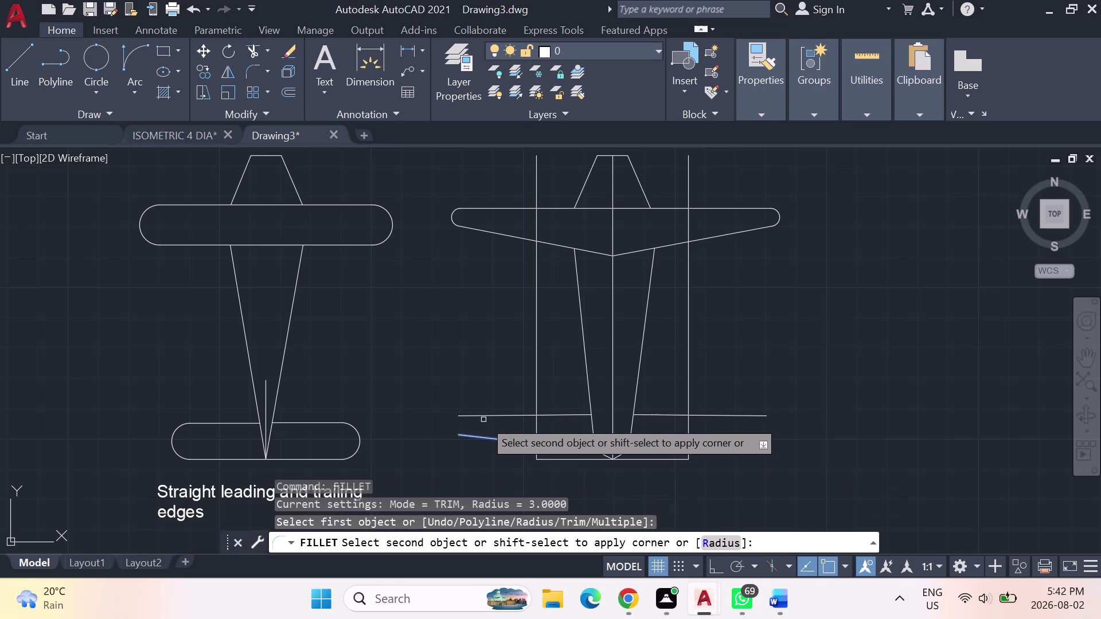
click(483, 418)
key(Return)
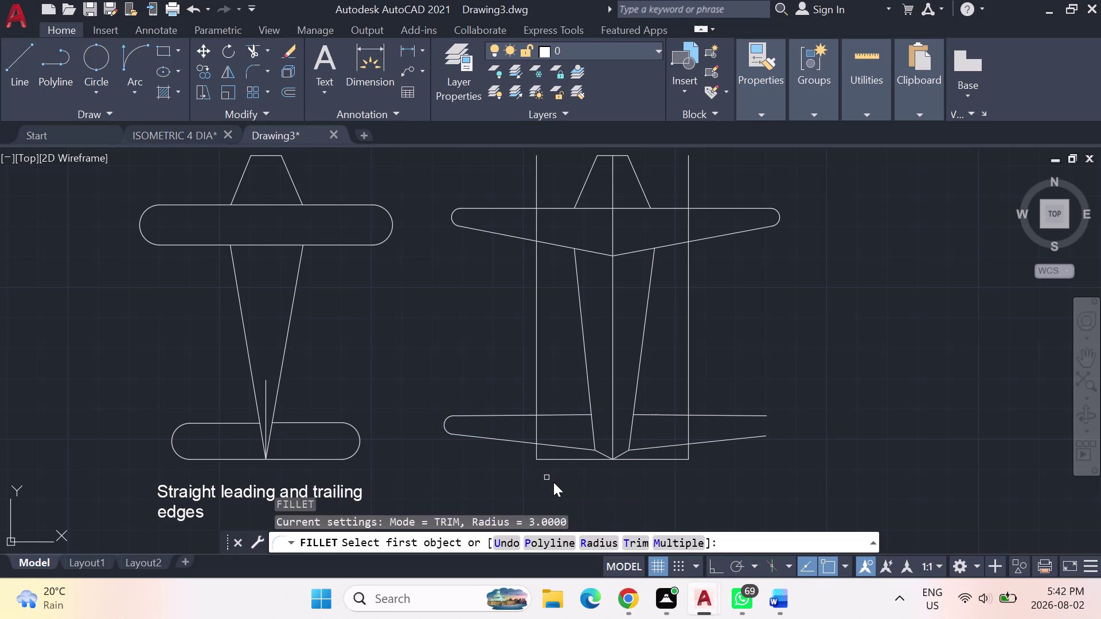
click(463, 440)
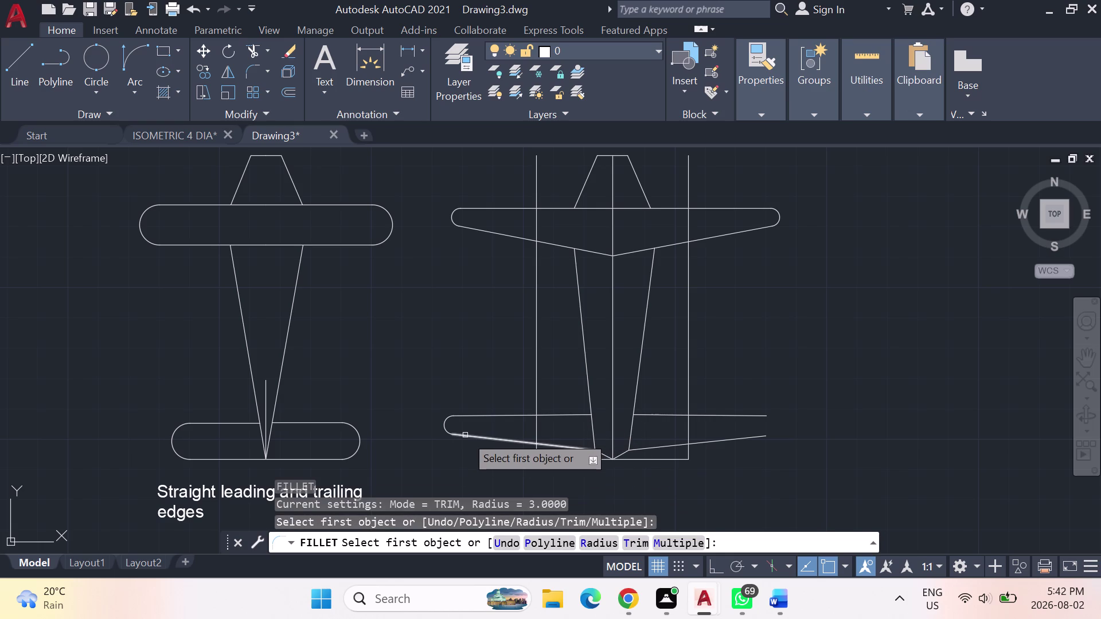
key(Escape)
key(Escape)
key(Escape)
Delete the left and right rounded tail outlines.
click(469, 434)
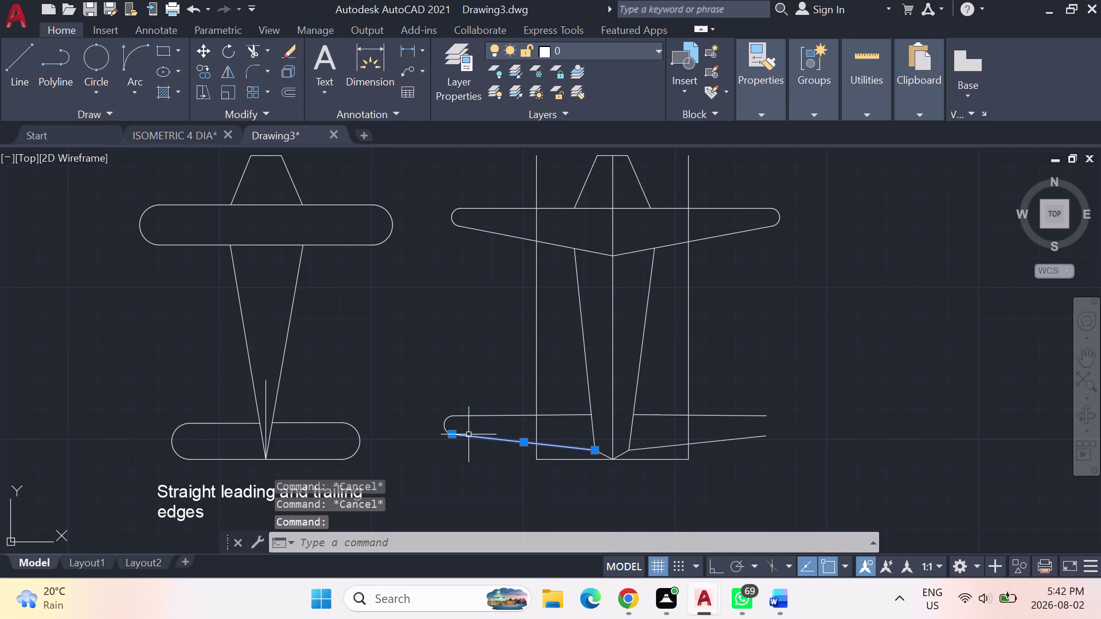
key(Delete)
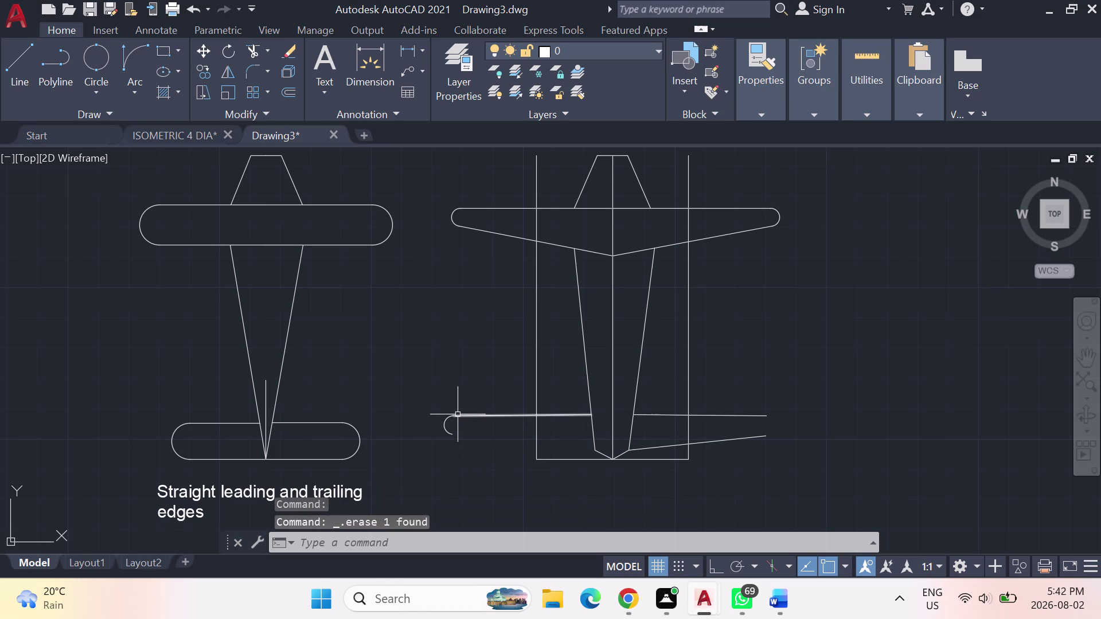
click(458, 414)
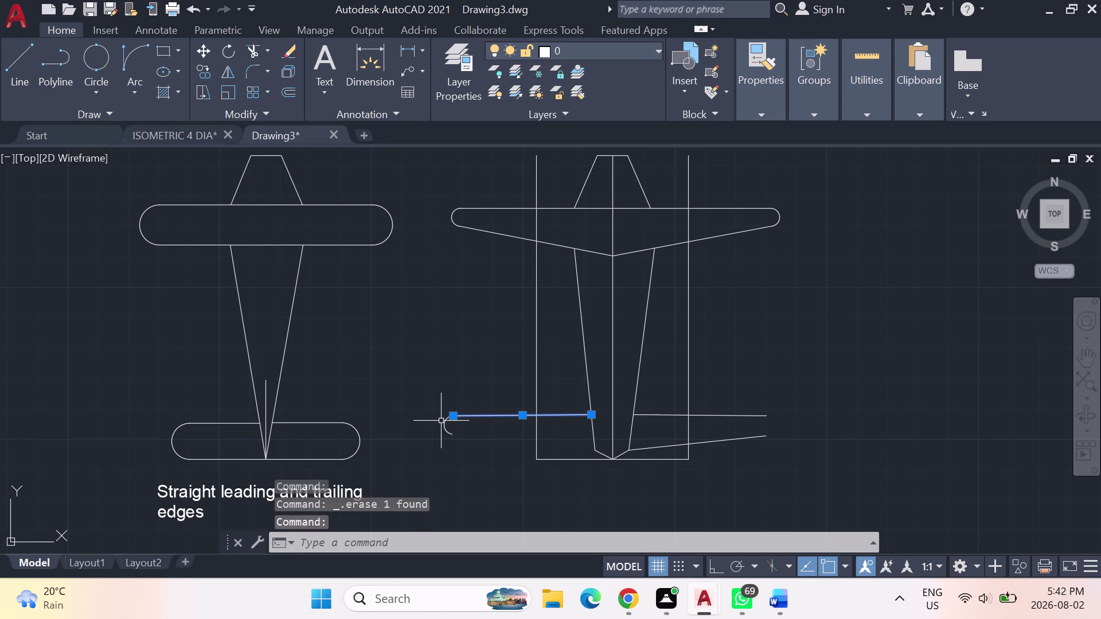
click(444, 422)
key(Delete)
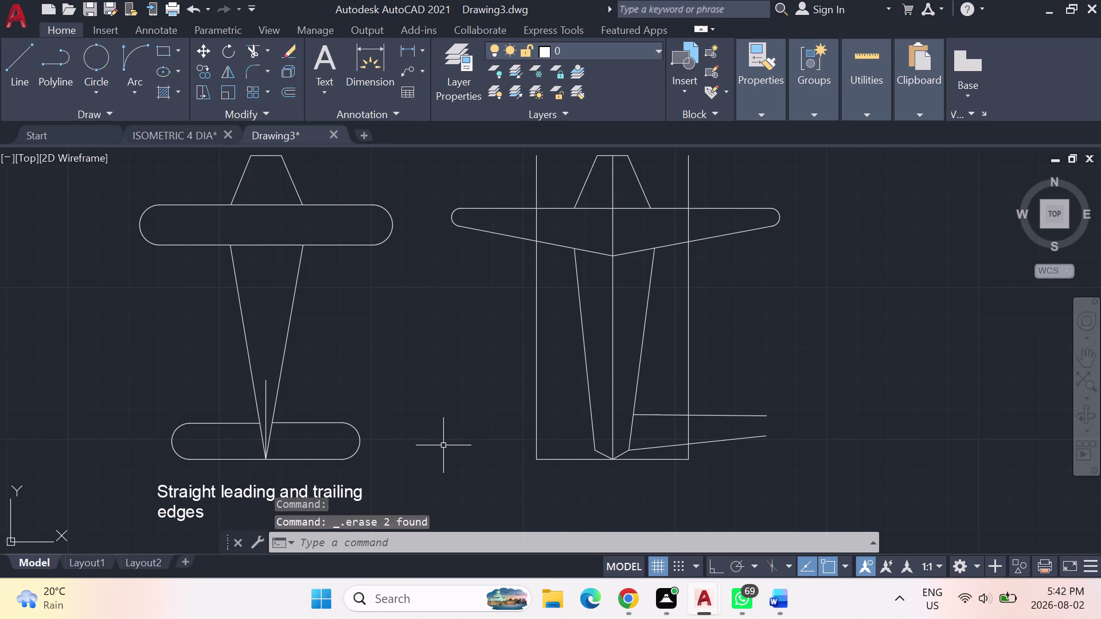
click(655, 415)
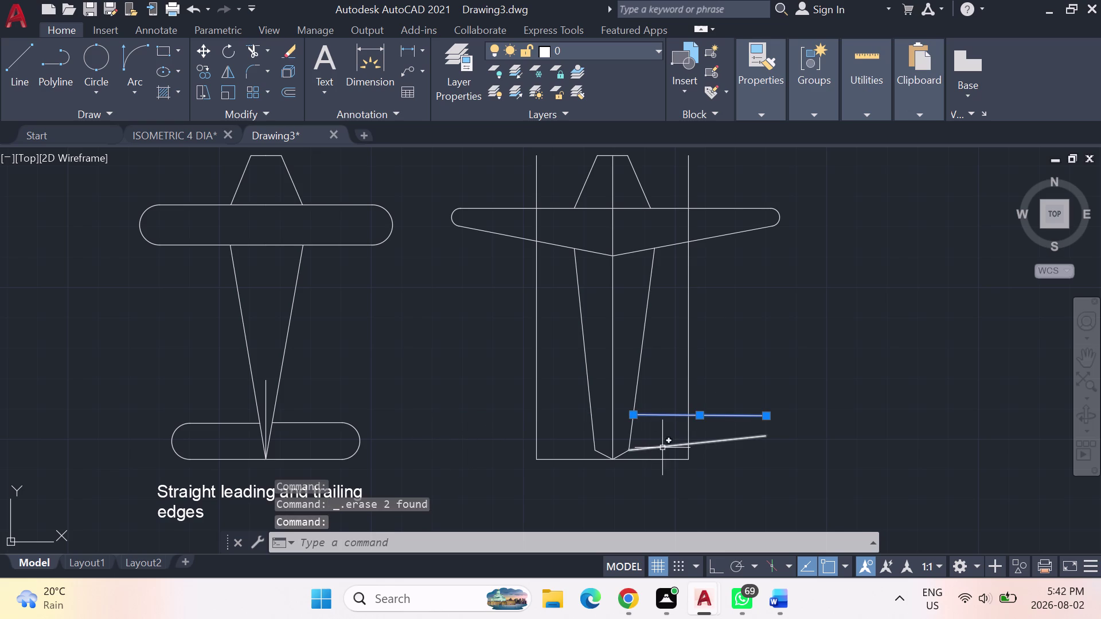
click(662, 448)
key(Delete)
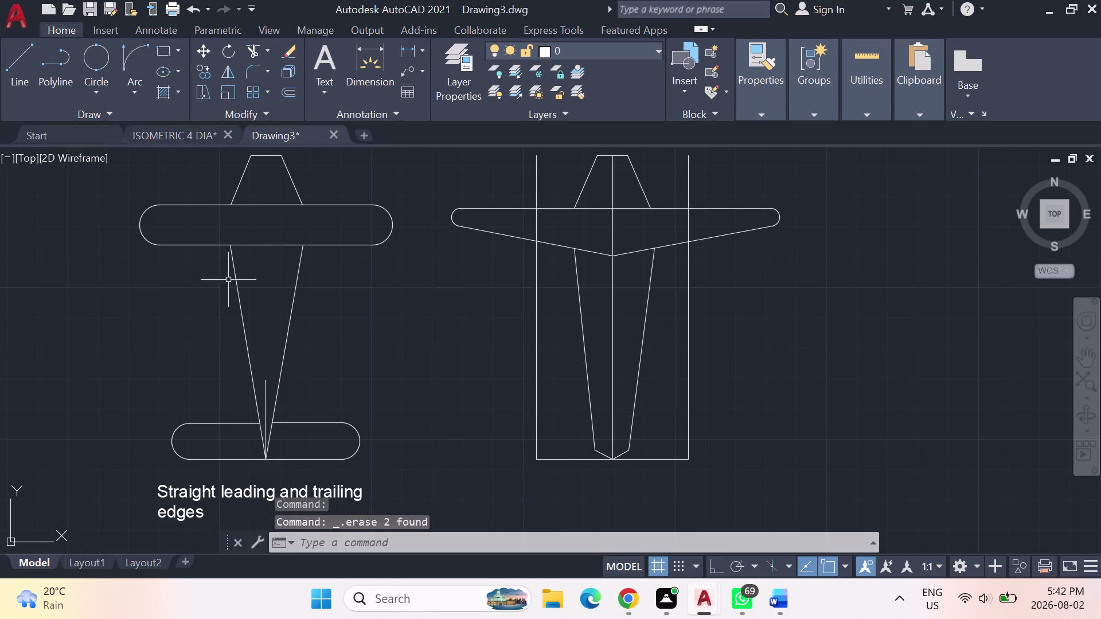
click(23, 64)
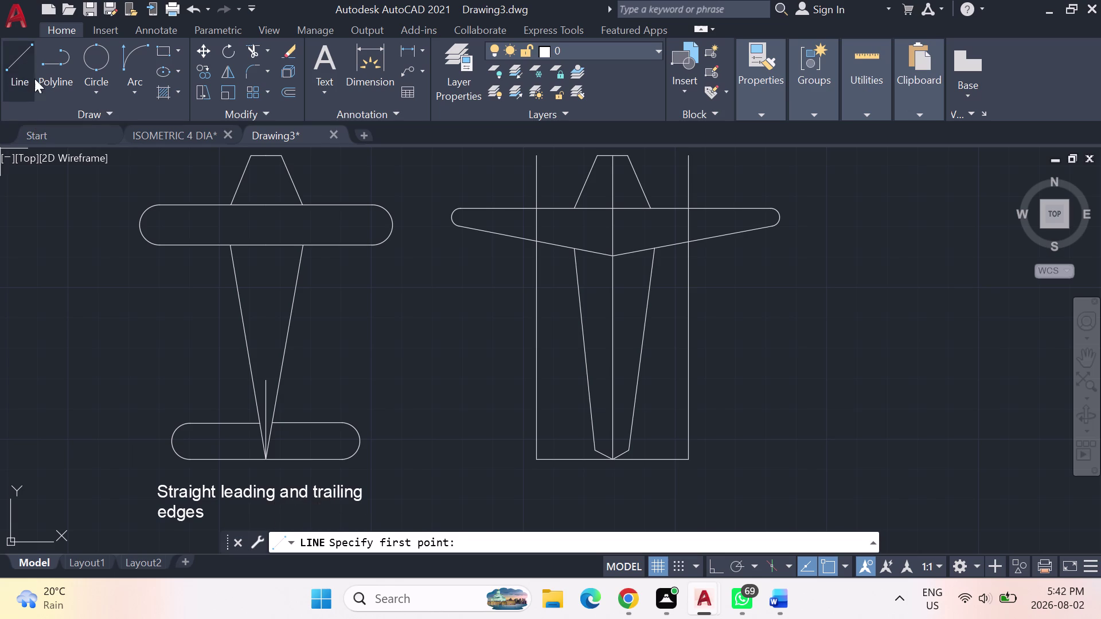
Draw slanted trailing edges from the fuselage tip and delete a stray horizontal line.
click(625, 449)
click(690, 438)
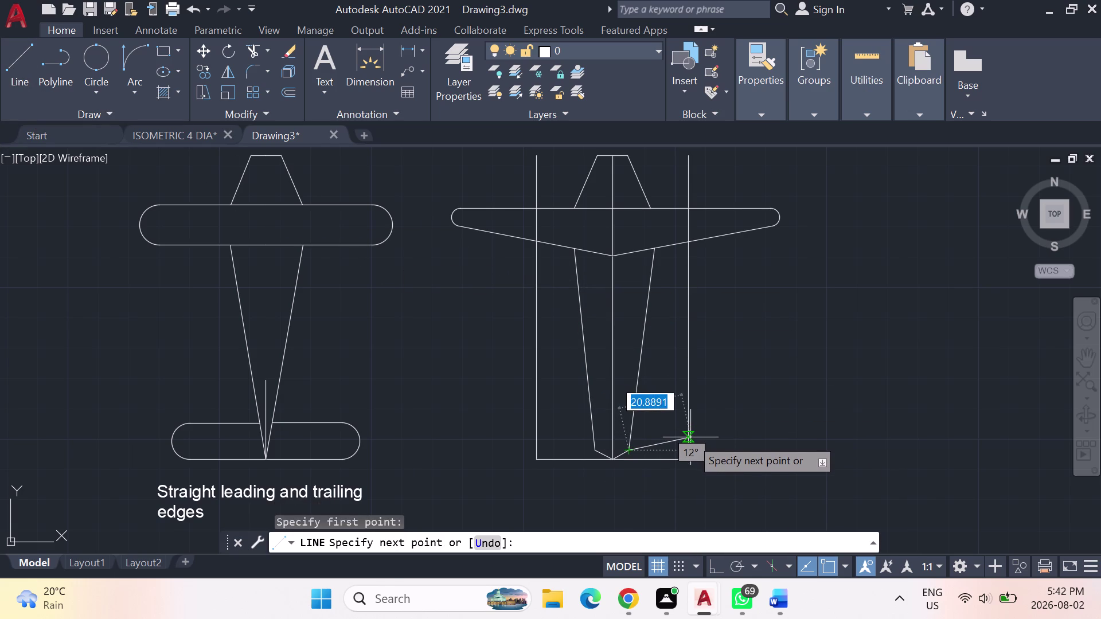
click(541, 435)
click(601, 446)
key(Escape)
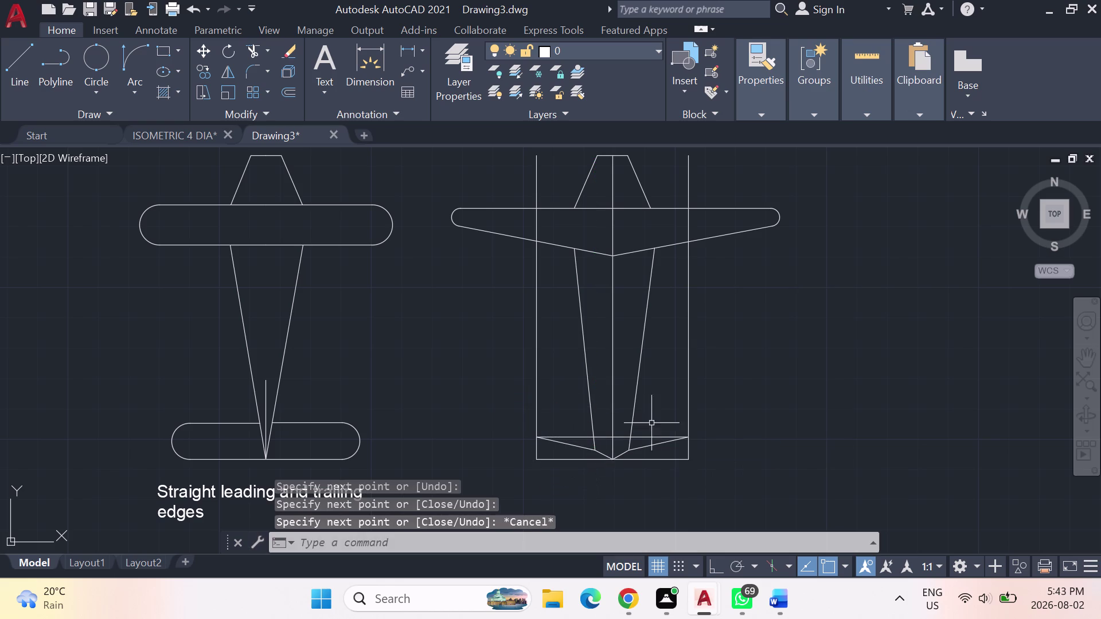
click(585, 437)
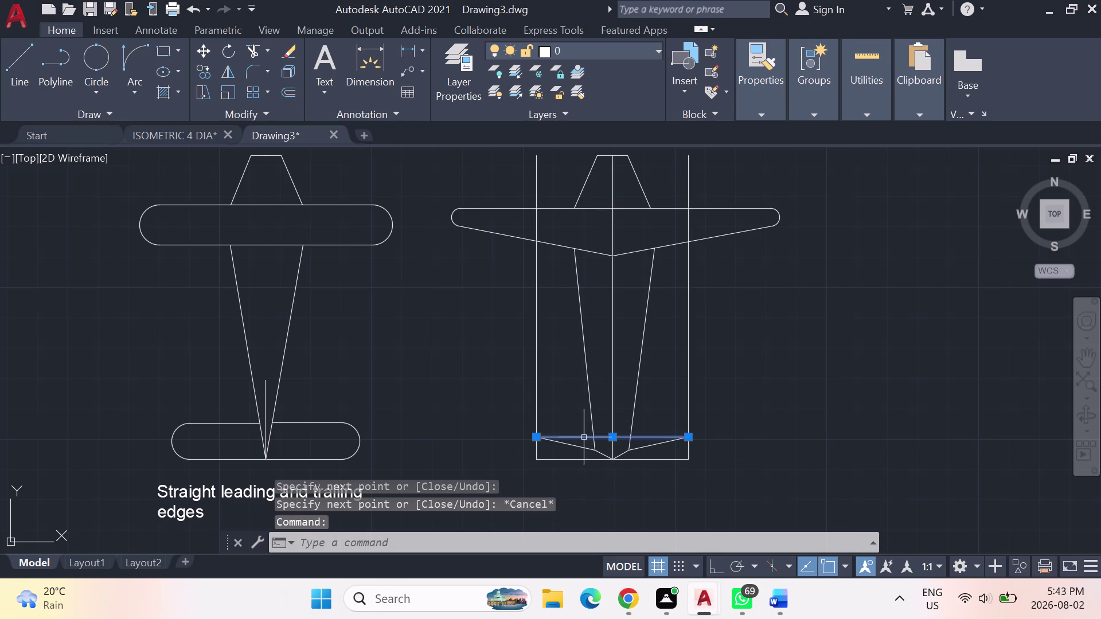
key(Delete)
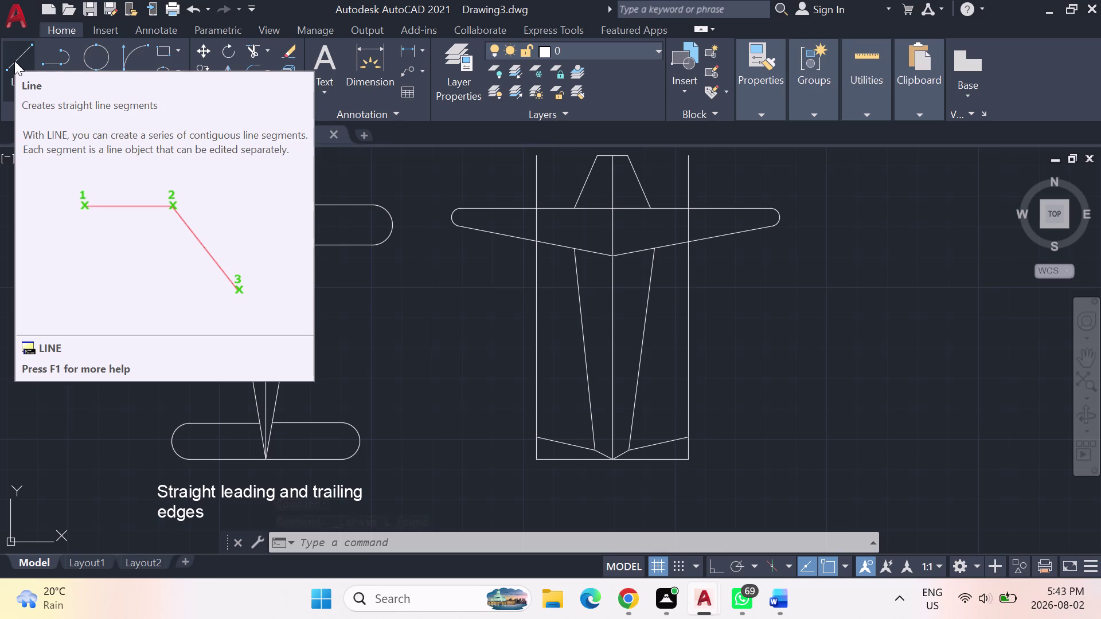
Draw short horizontal right and left leading edges between the guides and fuselage.
click(14, 61)
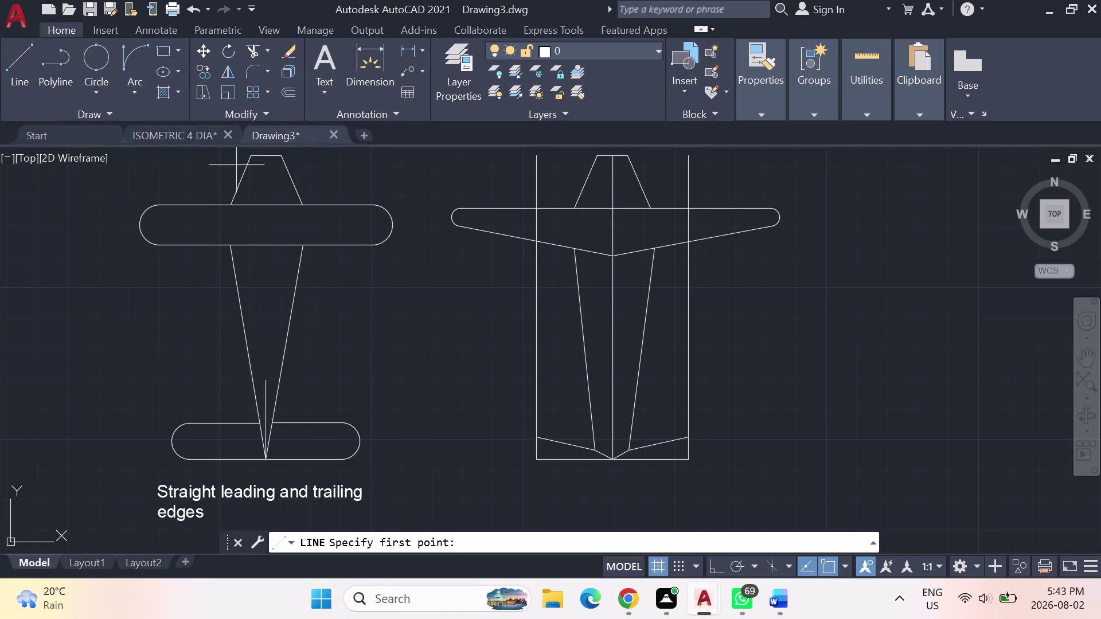
click(626, 426)
click(693, 426)
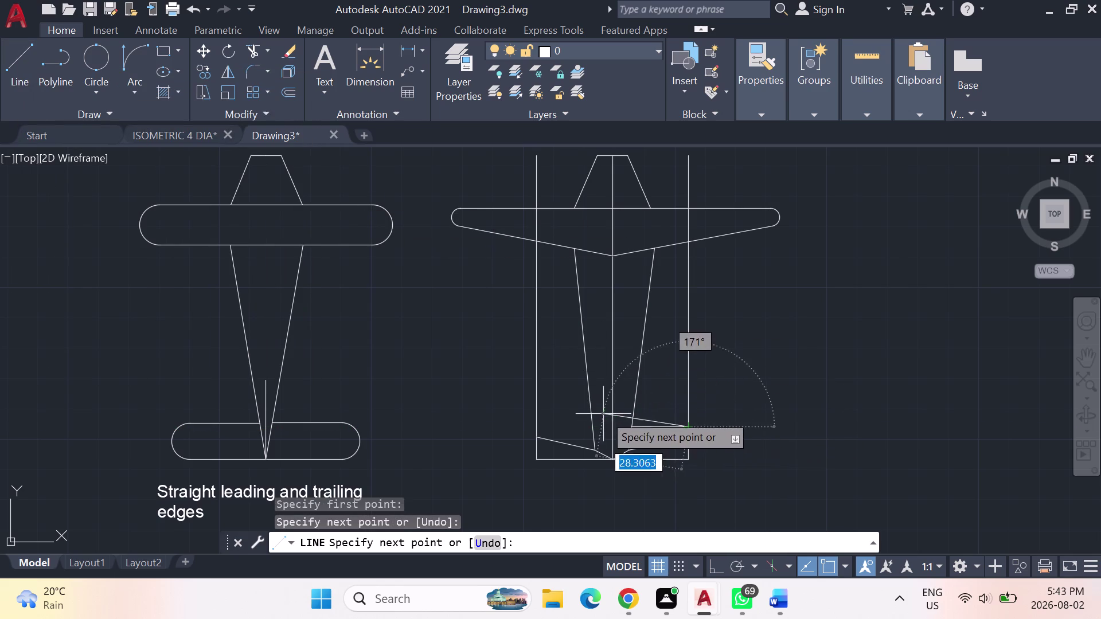
key(Escape)
click(12, 56)
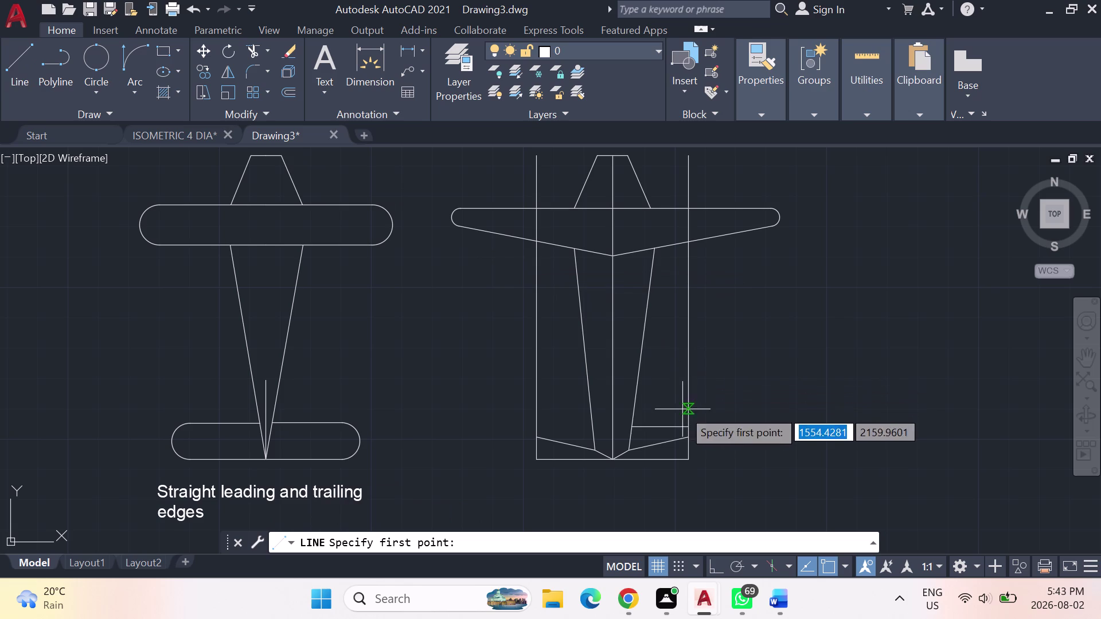
click(592, 430)
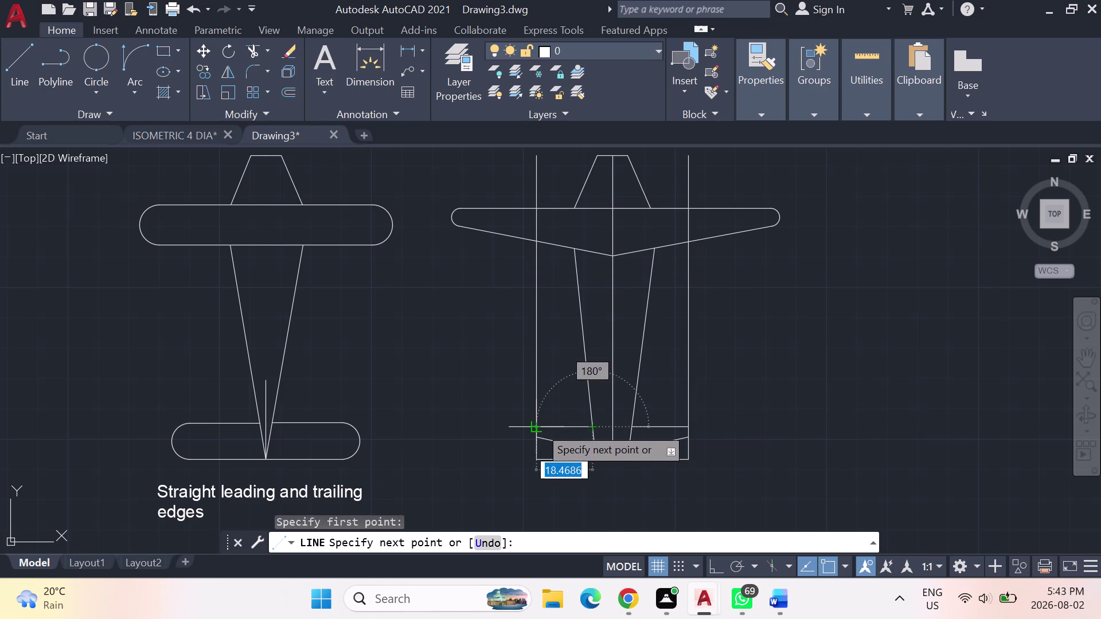
click(539, 427)
key(Escape)
key(Escape)
key(Escape)
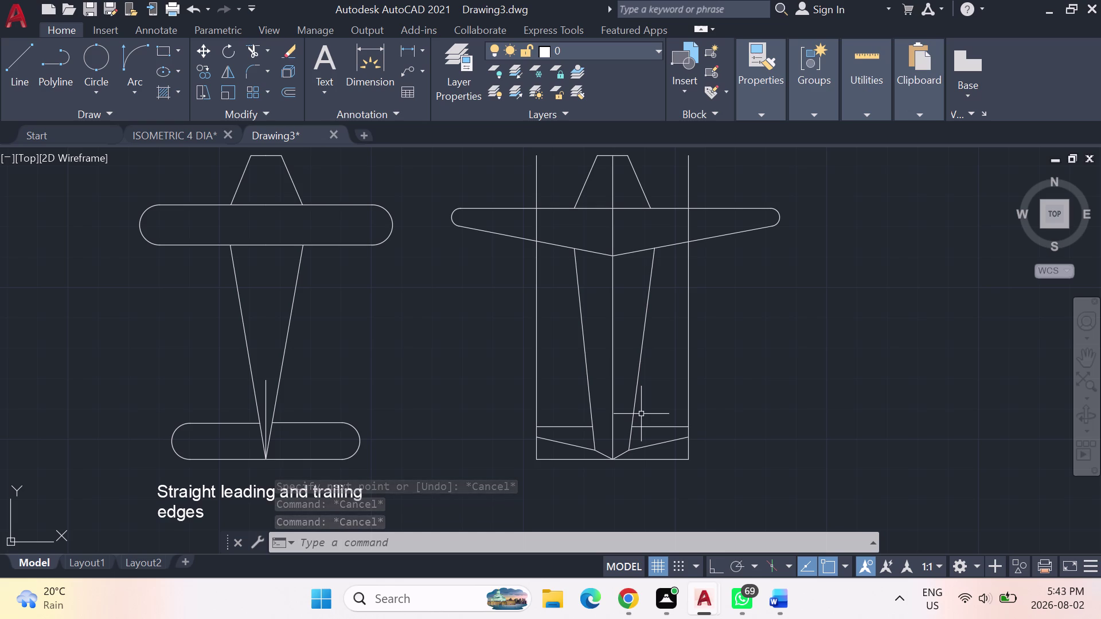
Try a fillet on the tail corner at the left guide line, then cancel it.
text(fillet)
key(Return)
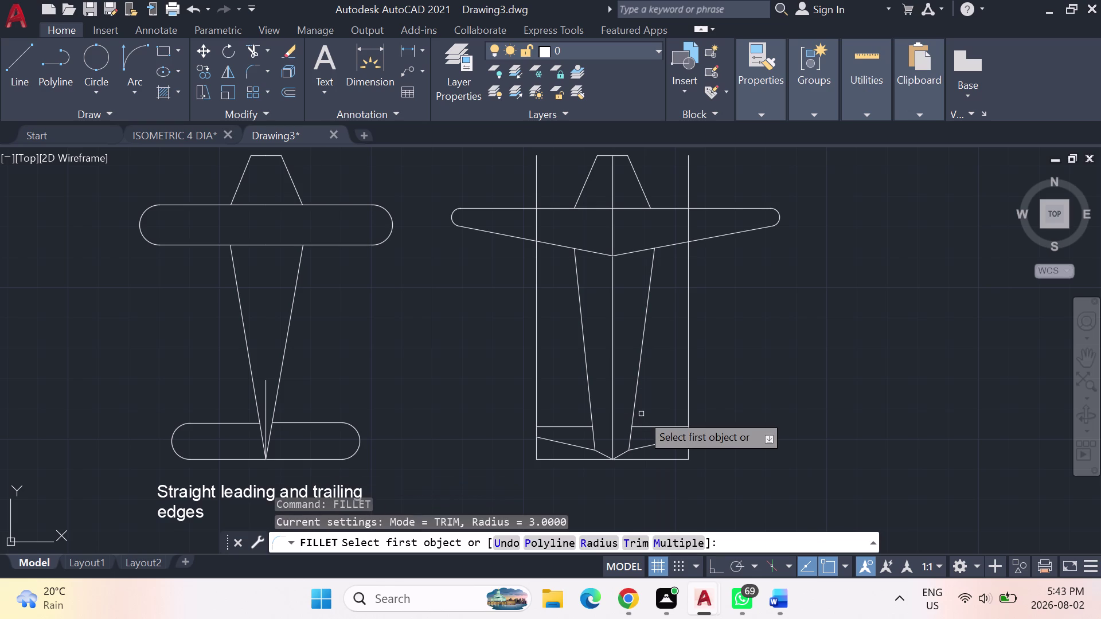
click(551, 441)
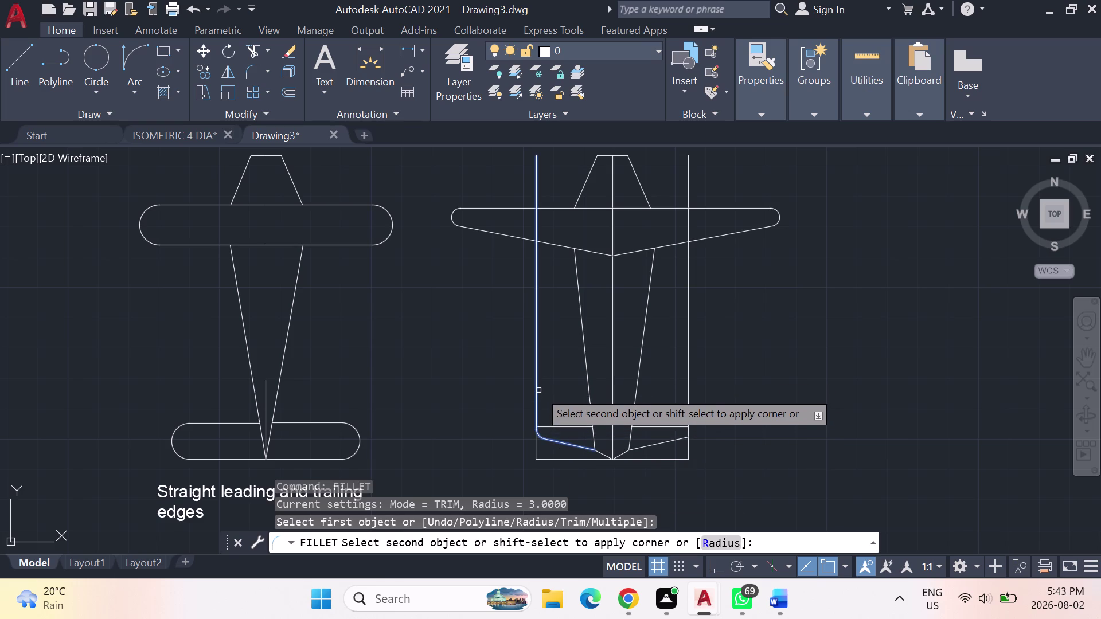
key(Escape)
key(Escape)
Erase the left and right vertical guide lines beside the third aircraft.
click(535, 354)
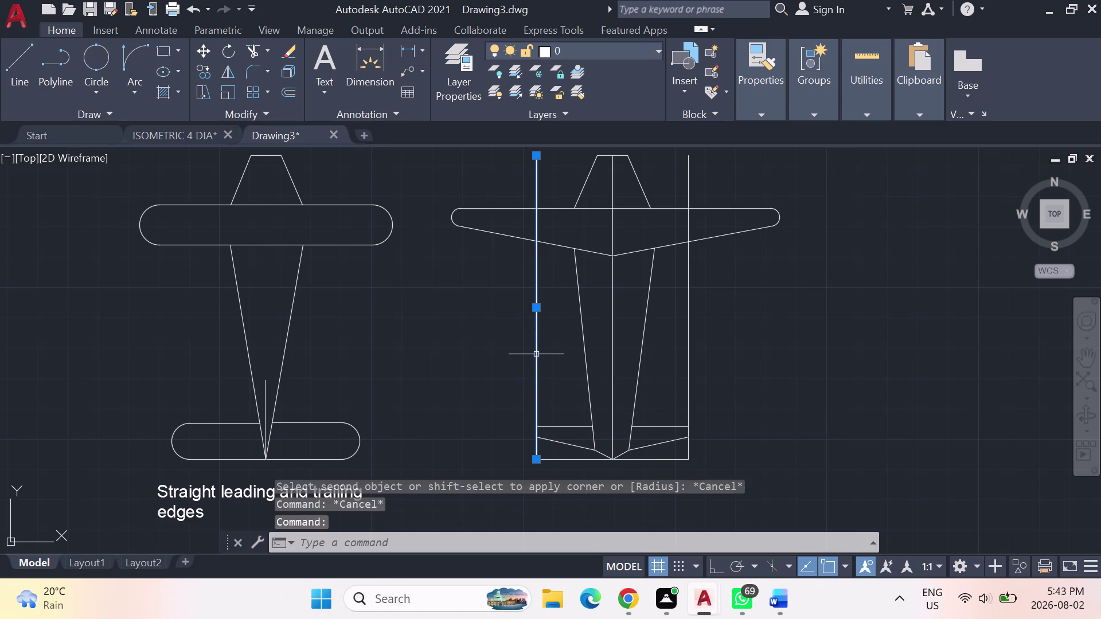
key(Delete)
key(Escape)
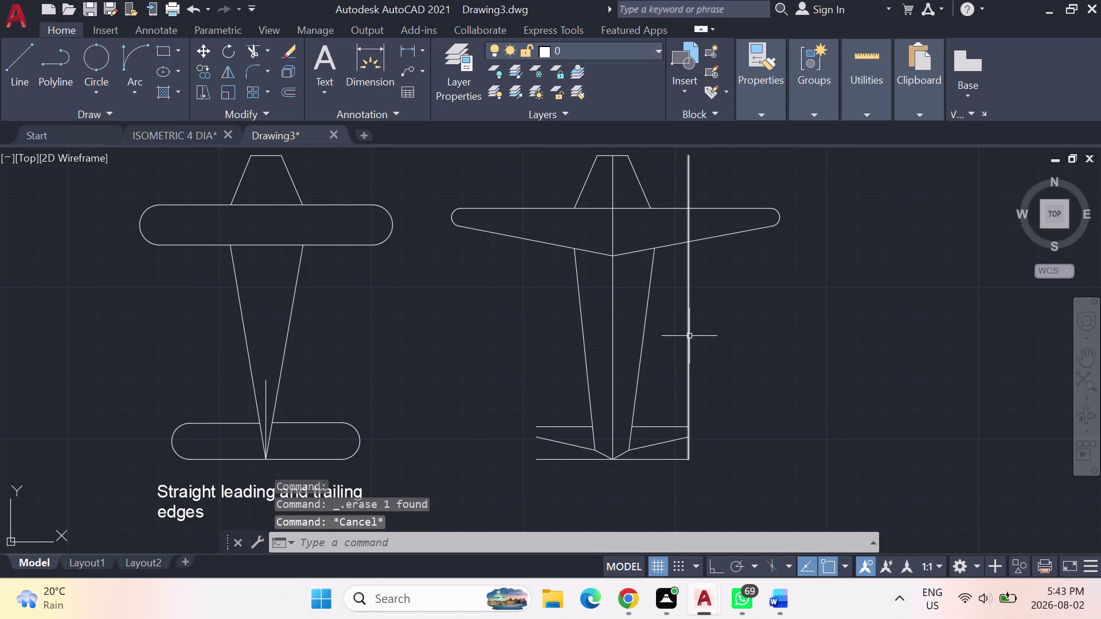
click(690, 336)
key(Delete)
key(BackSpace)
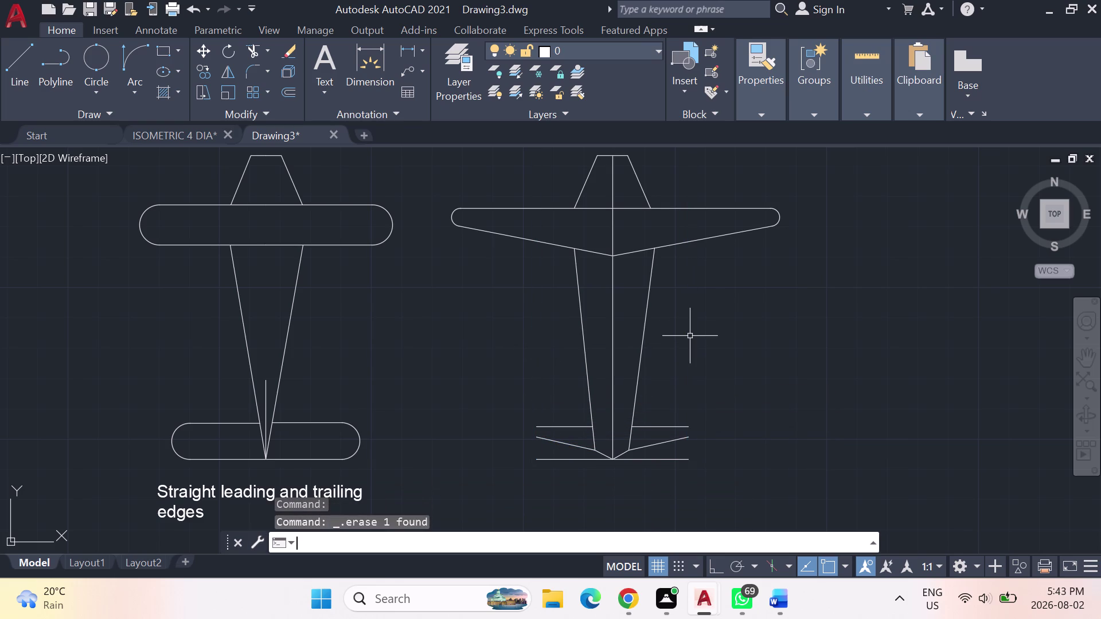
key(Escape)
key(Escape)
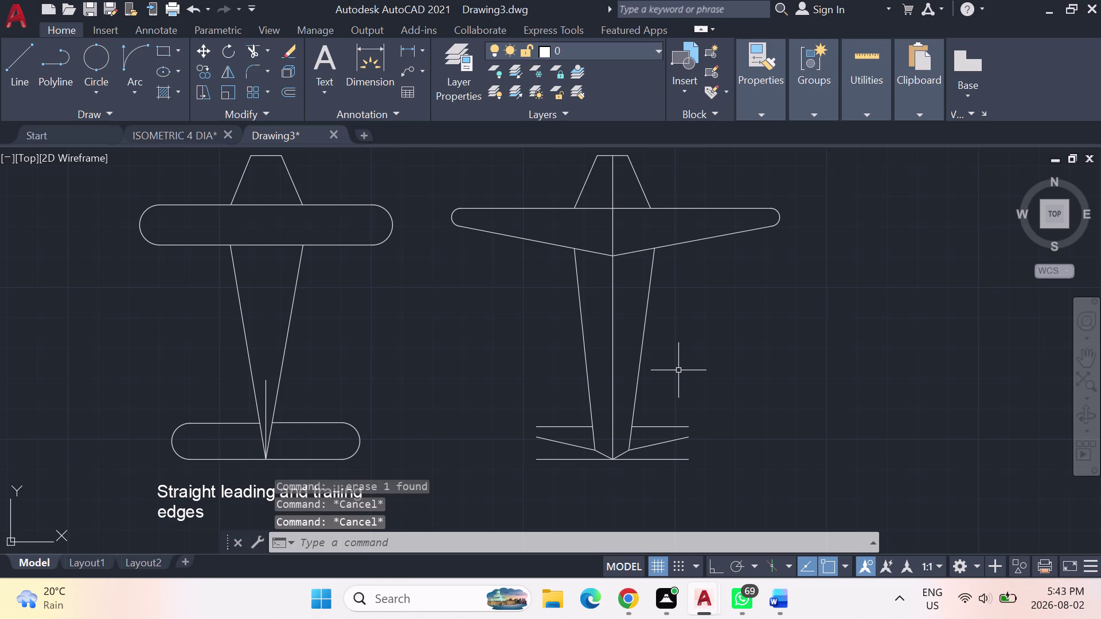
Retry filleting the left tail corner edges, then cancel the failed fillet.
text(fillet)
key(Return)
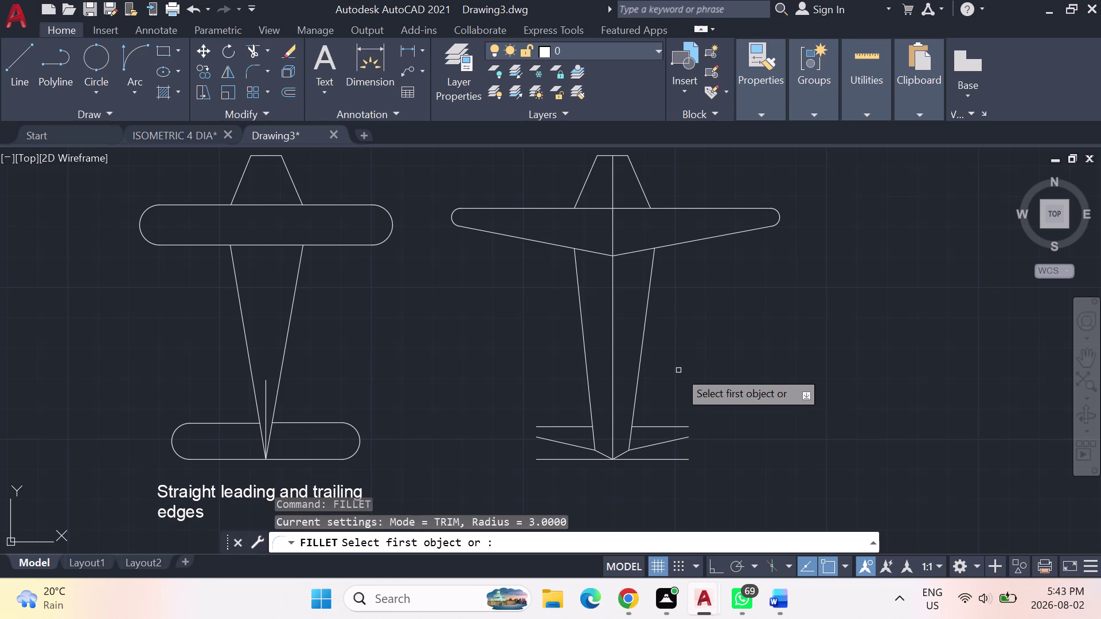
click(547, 439)
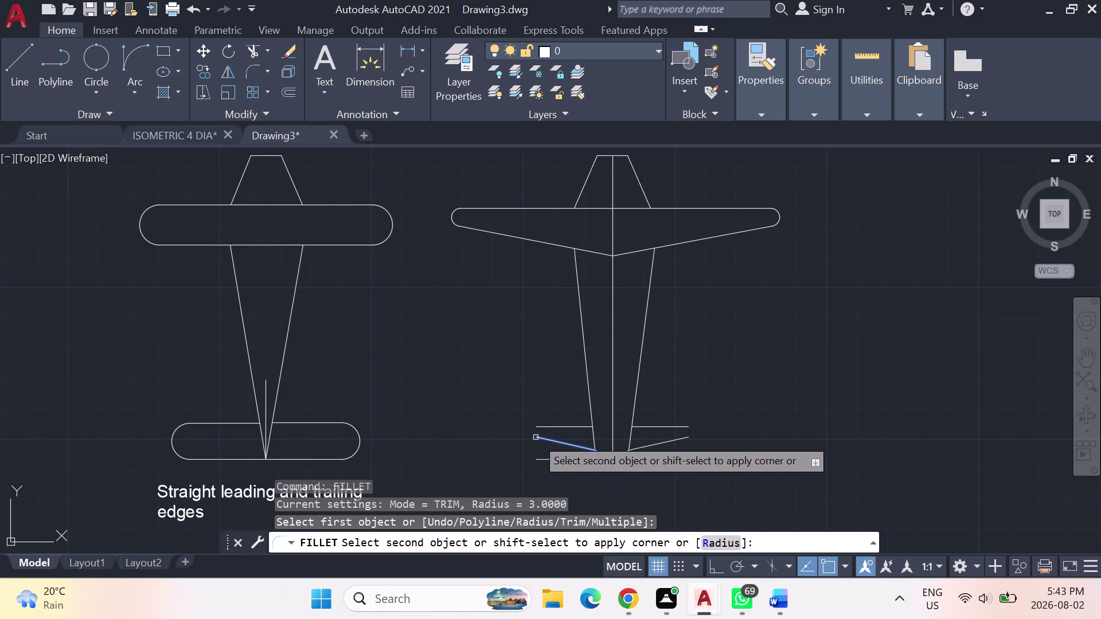
click(540, 440)
click(537, 425)
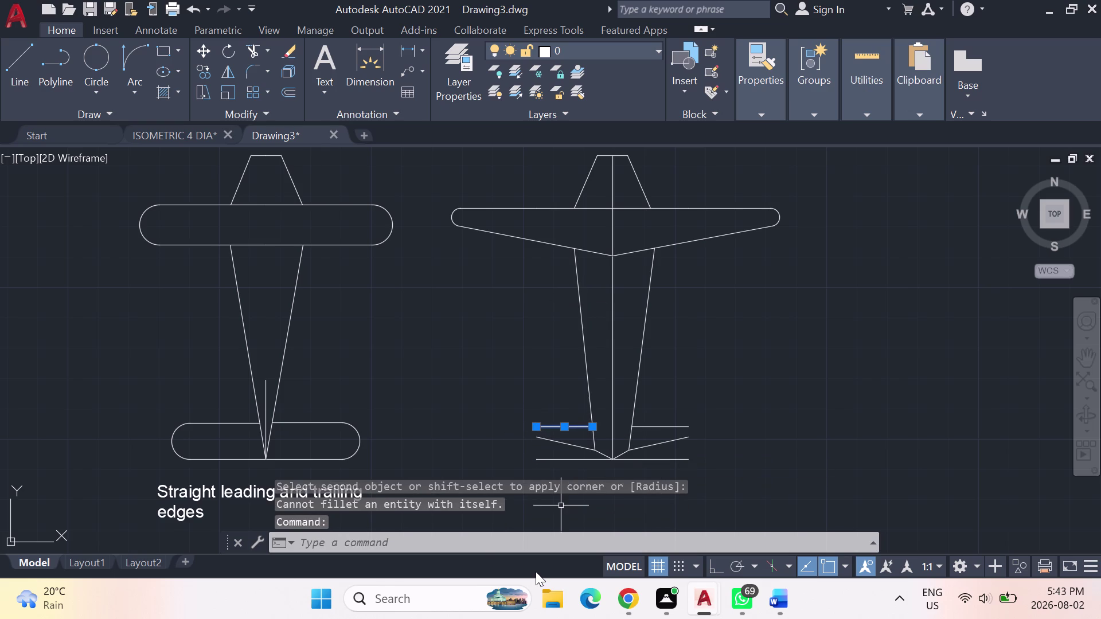
key(Escape)
key(Escape)
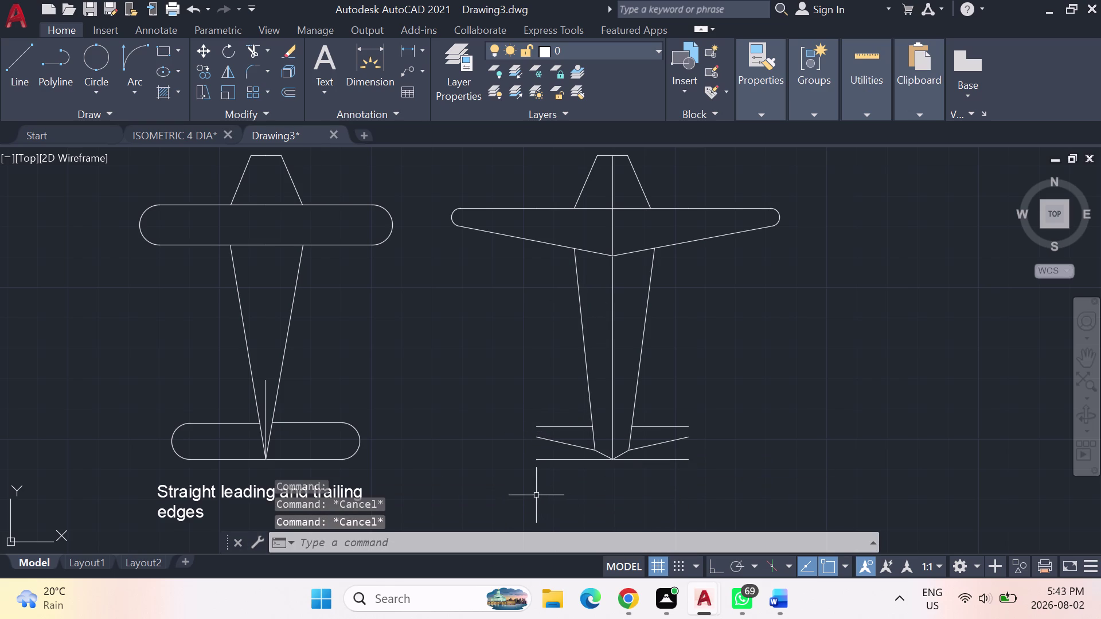